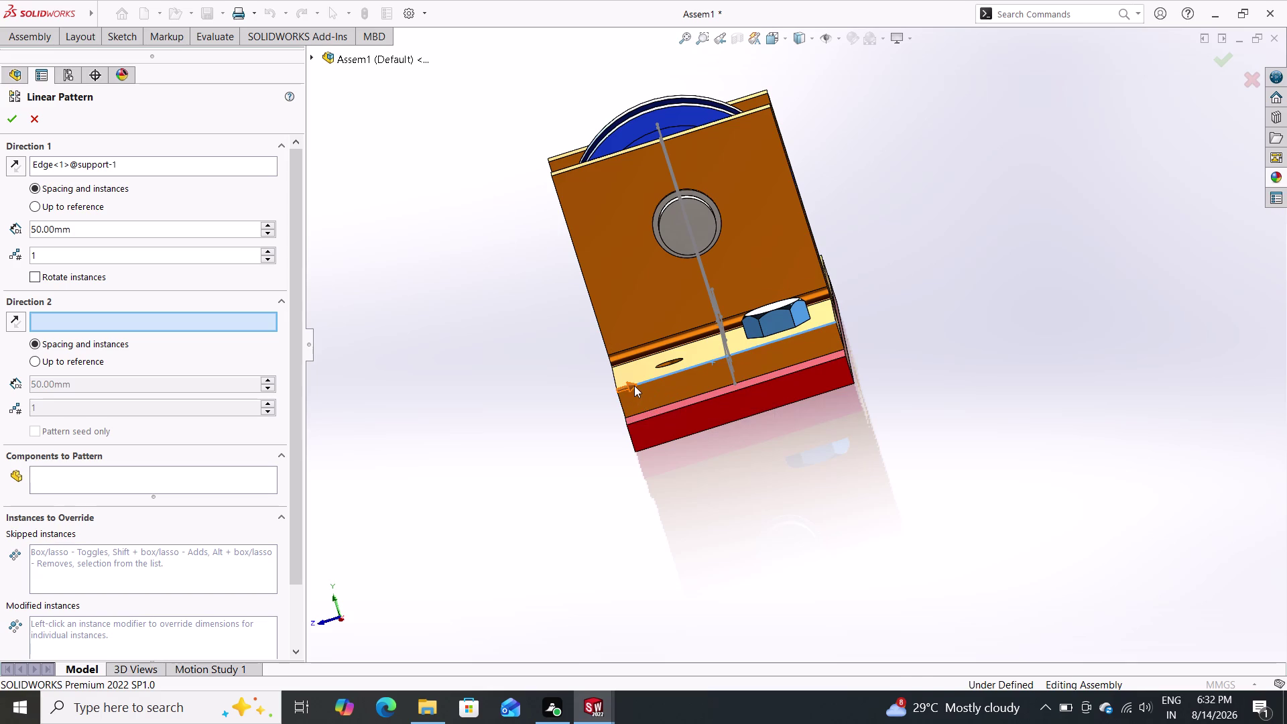
Pick the support edge as pattern direction and enter a 30 mm spacing.
double_click(634, 385)
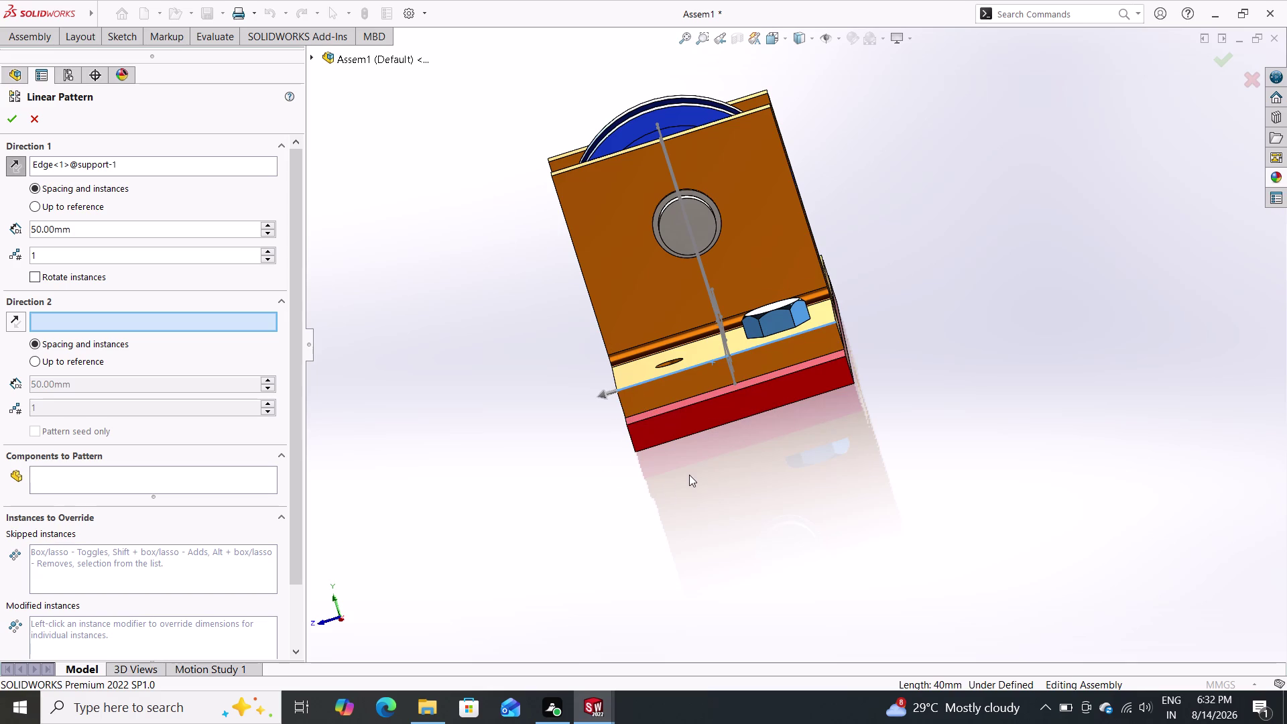
middle_drag(688, 455, 665, 513)
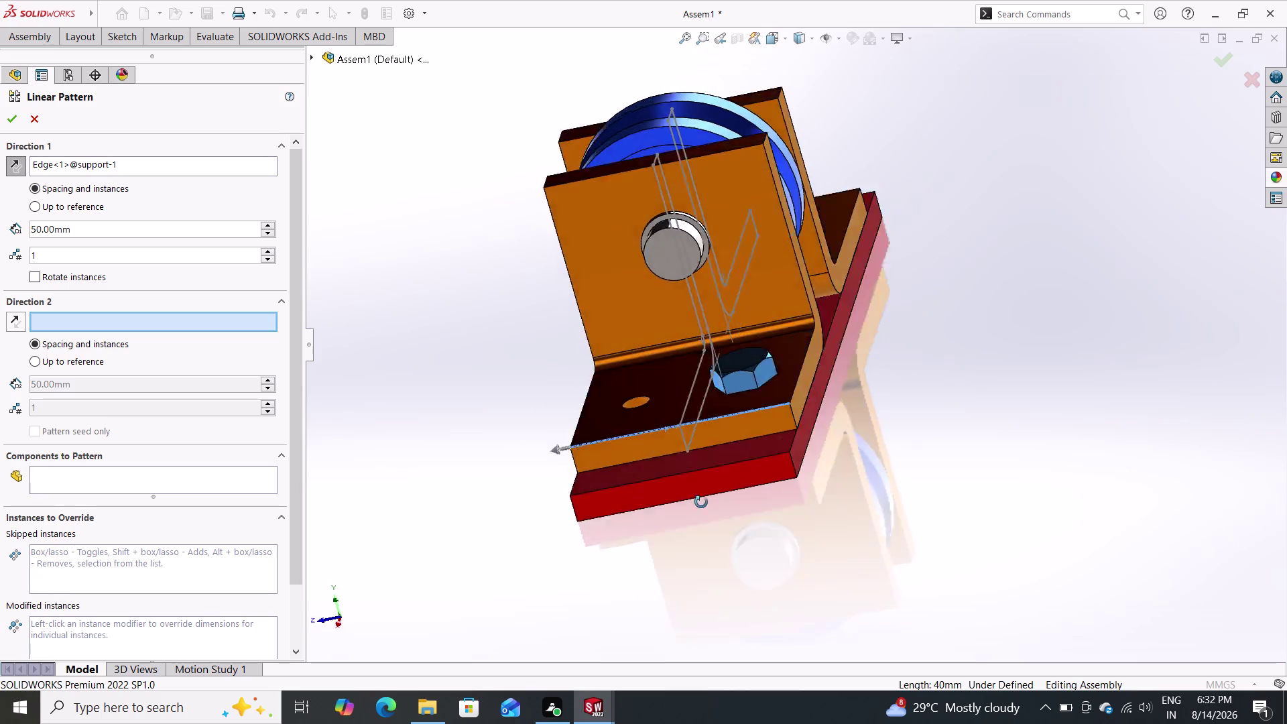
middle_drag(666, 513, 693, 472)
scroll(up, 3)
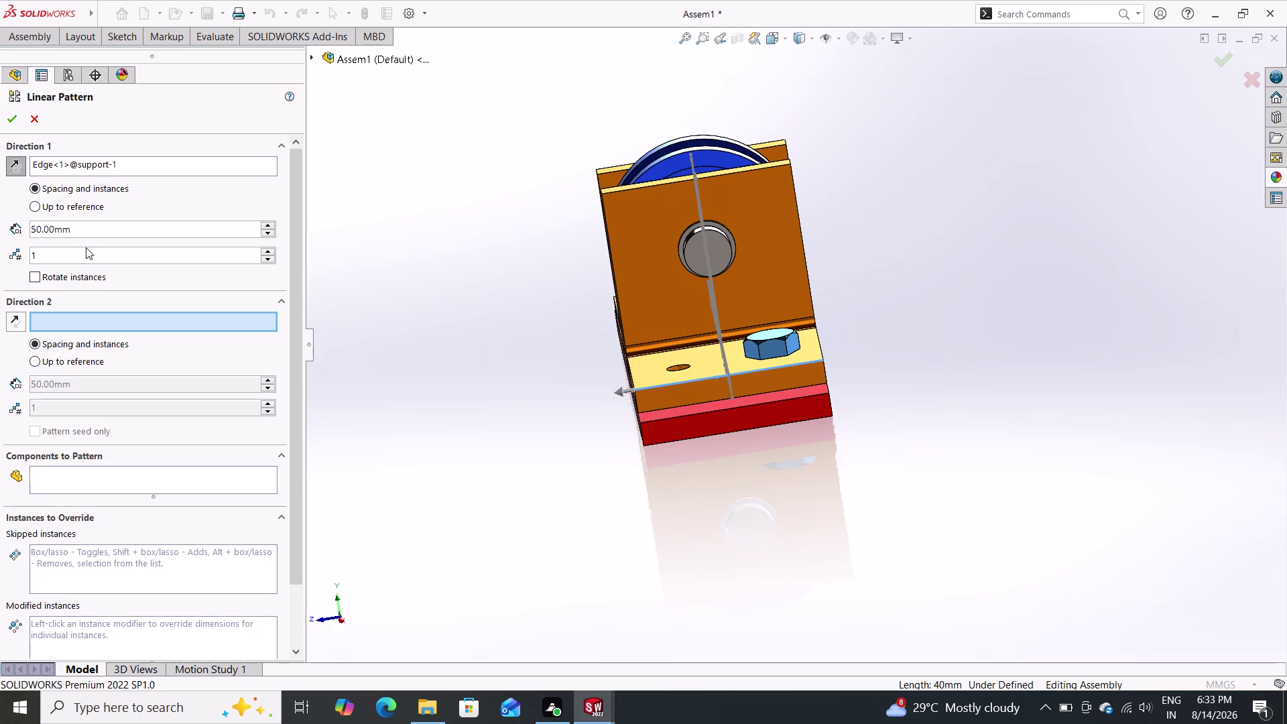
double_click(108, 228)
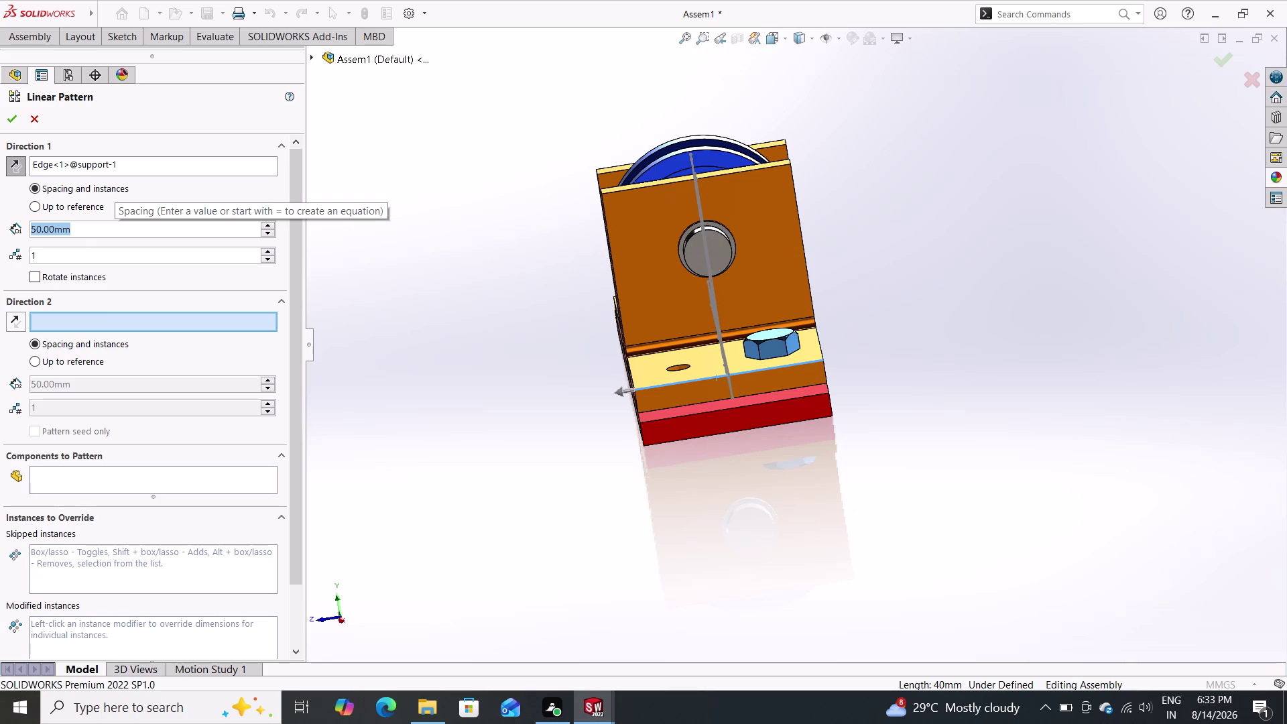
text(3)
text(0)
key(Return)
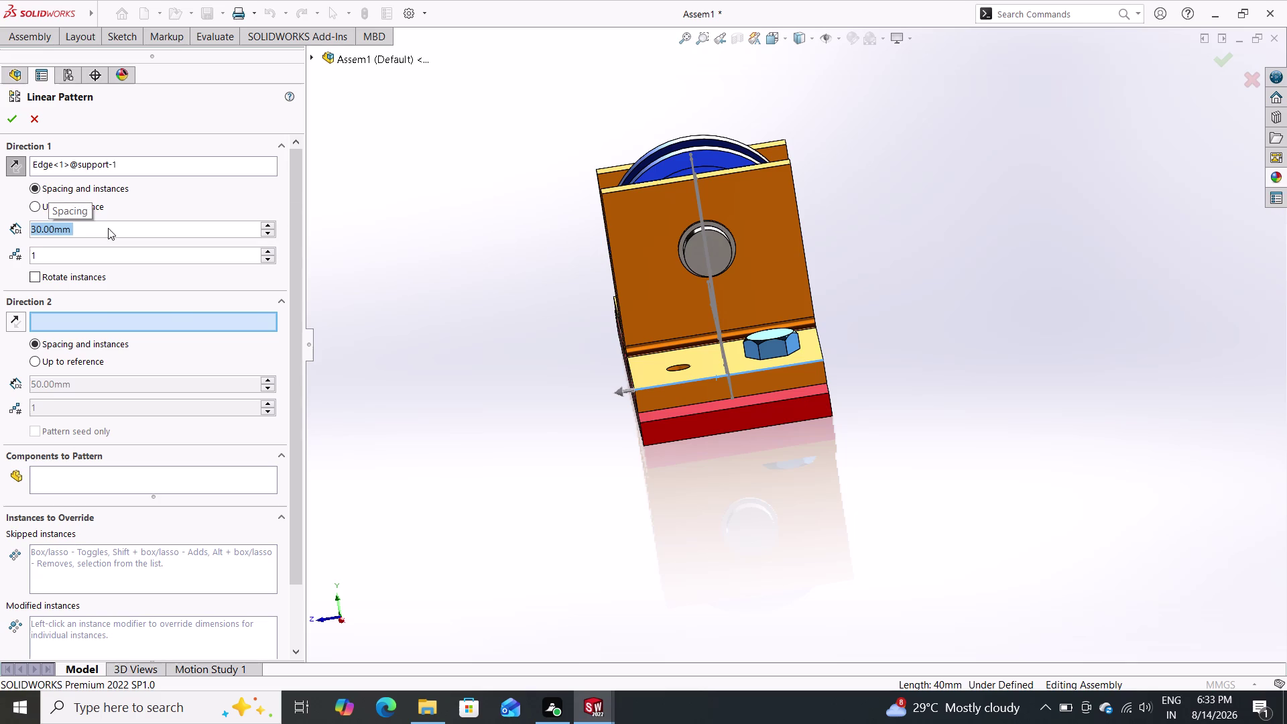
Change the pattern spacing from 30 mm to 25 mm.
scroll(down, 3)
scroll(down, 3)
scroll(up, 3)
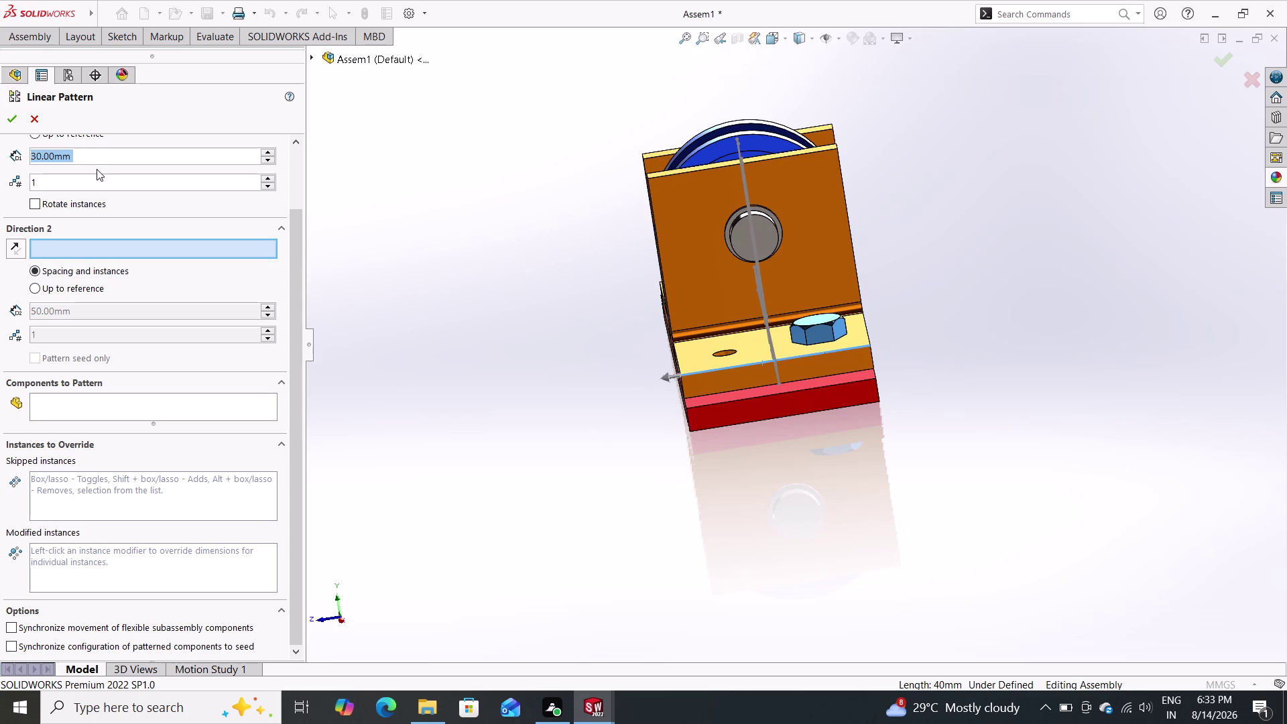
key(BackSpace)
text(25)
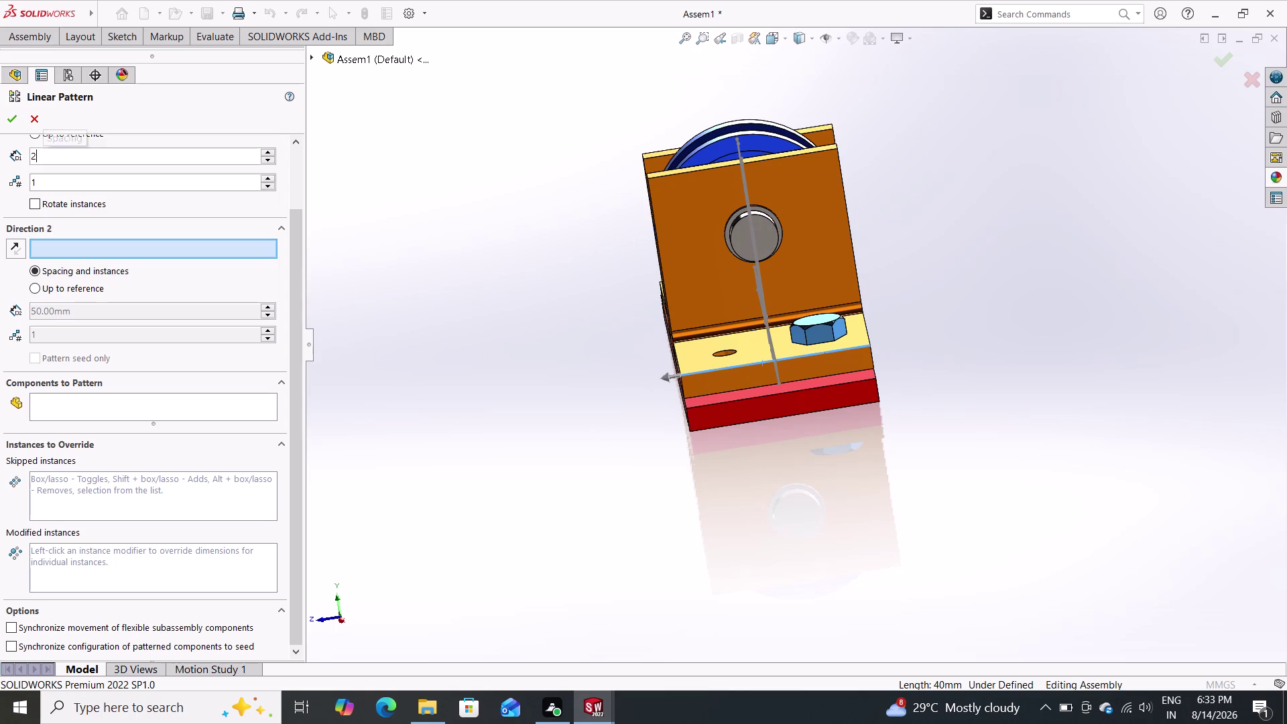
key(Return)
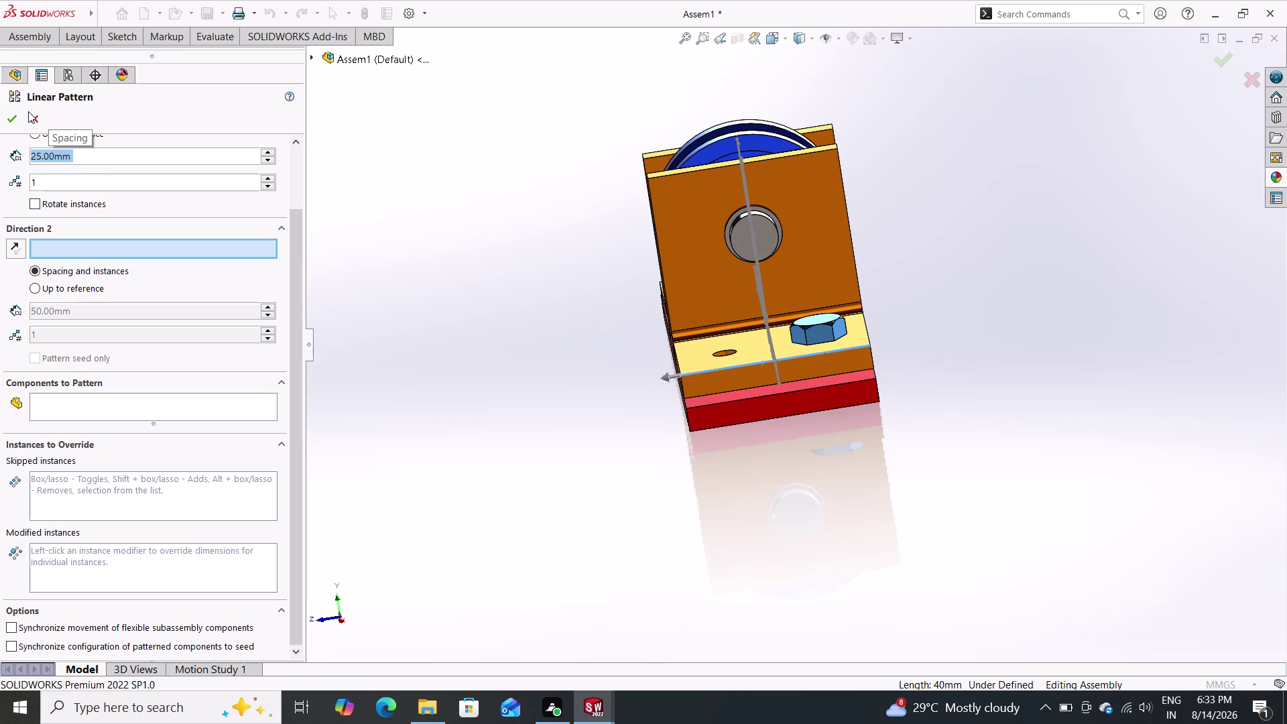
Try to accept the empty pattern, then cancel it with Esc after the error.
scroll(down, 3)
scroll(up, 3)
click(15, 115)
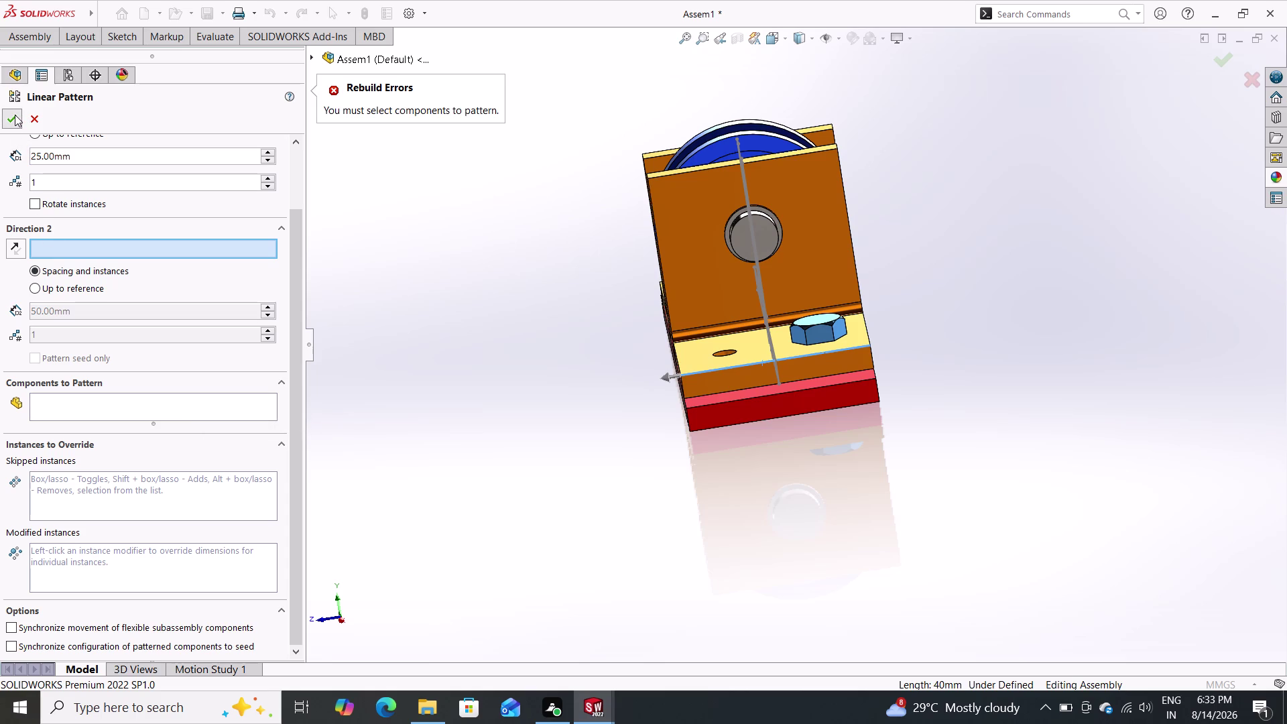
double_click(9, 120)
scroll(down, 3)
scroll(up, 3)
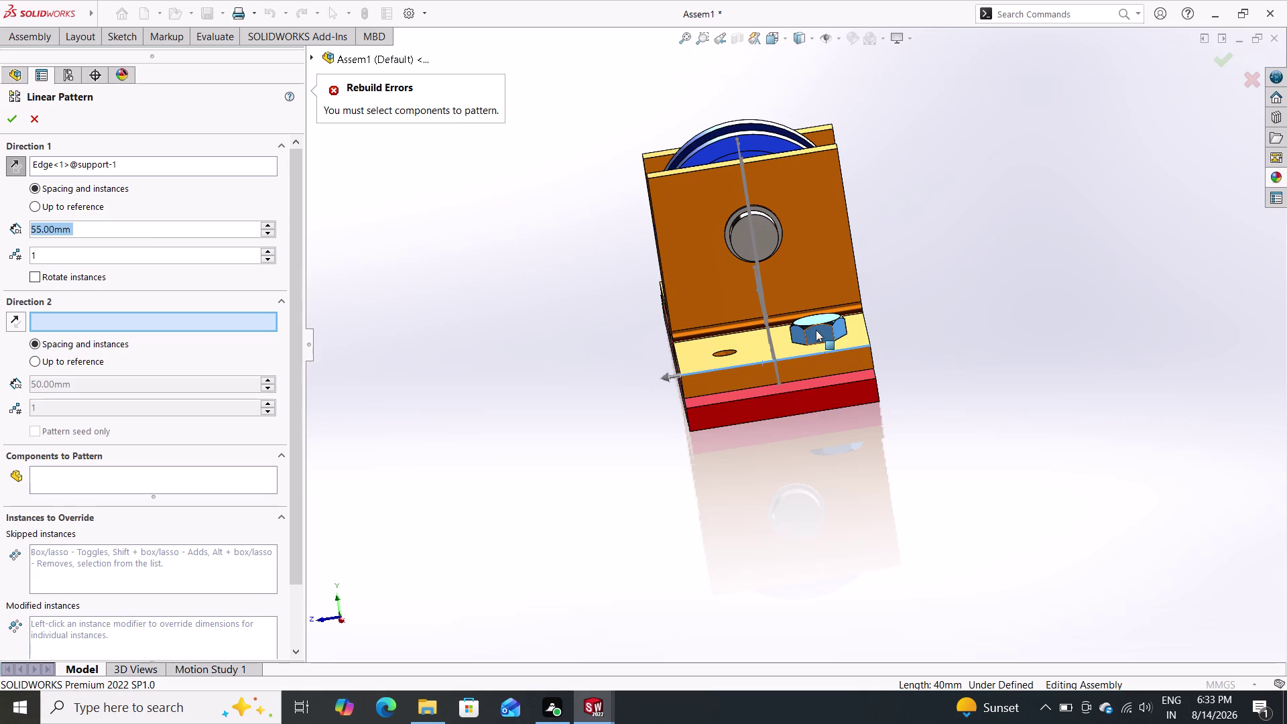
key(Escape)
key(Escape)
Cancel the leftover pattern, select bolt<1> in the tree and show the Assembly commands.
key(Escape)
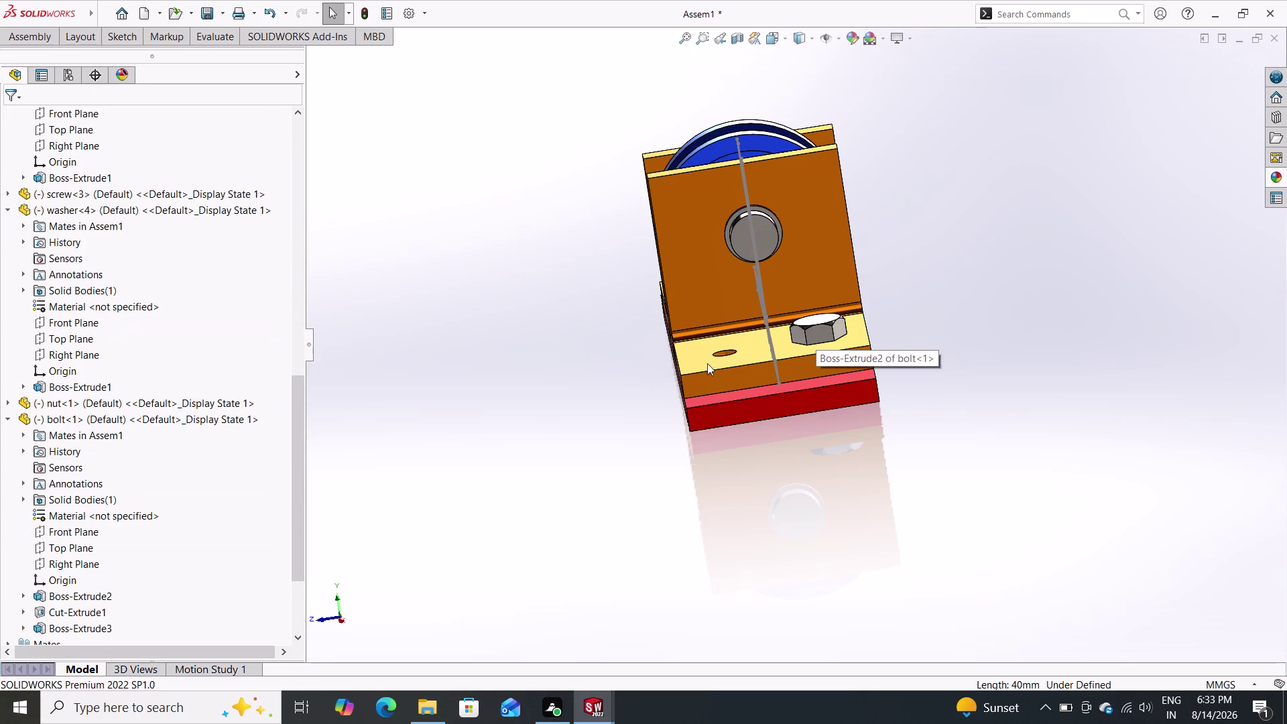
scroll(down, 3)
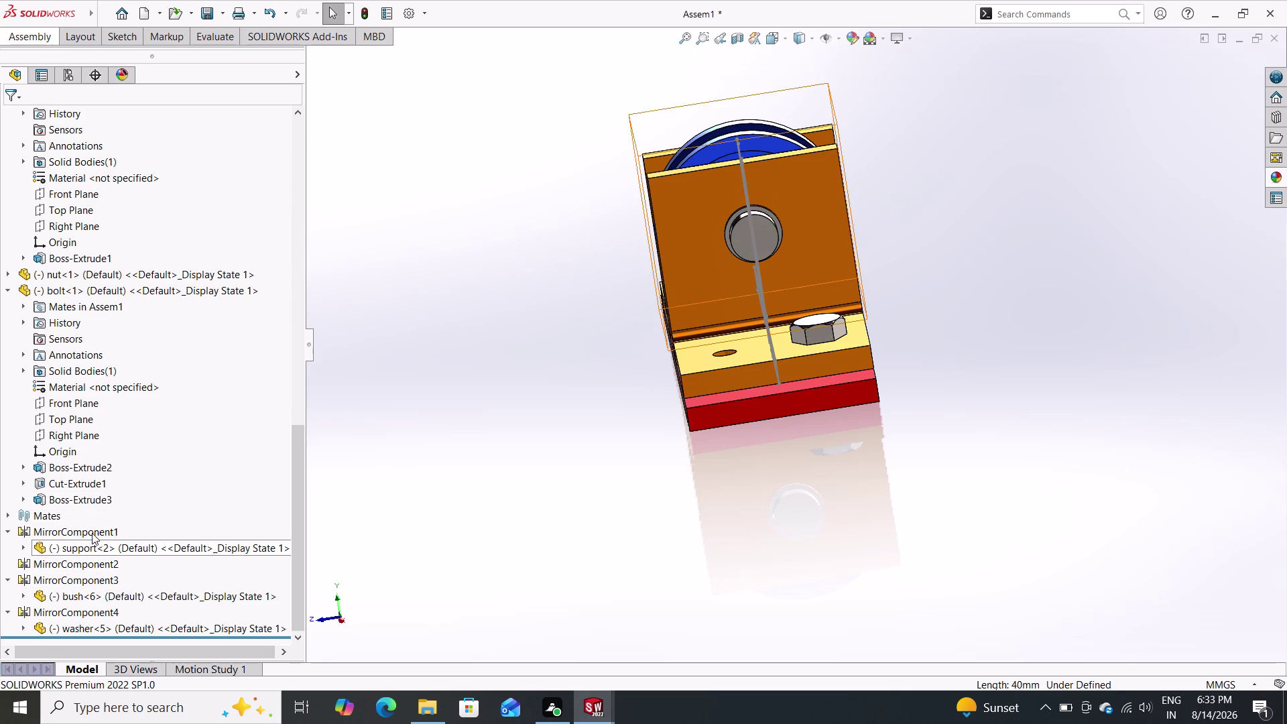
scroll(down, 3)
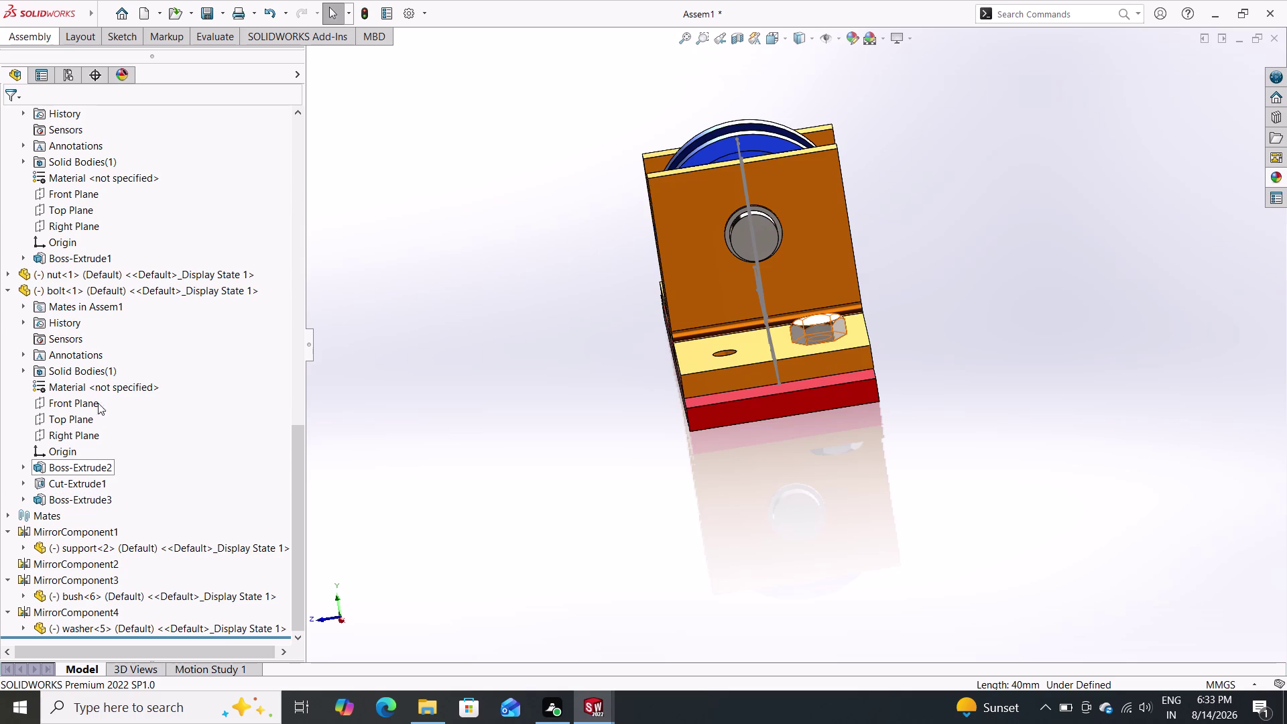
click(39, 291)
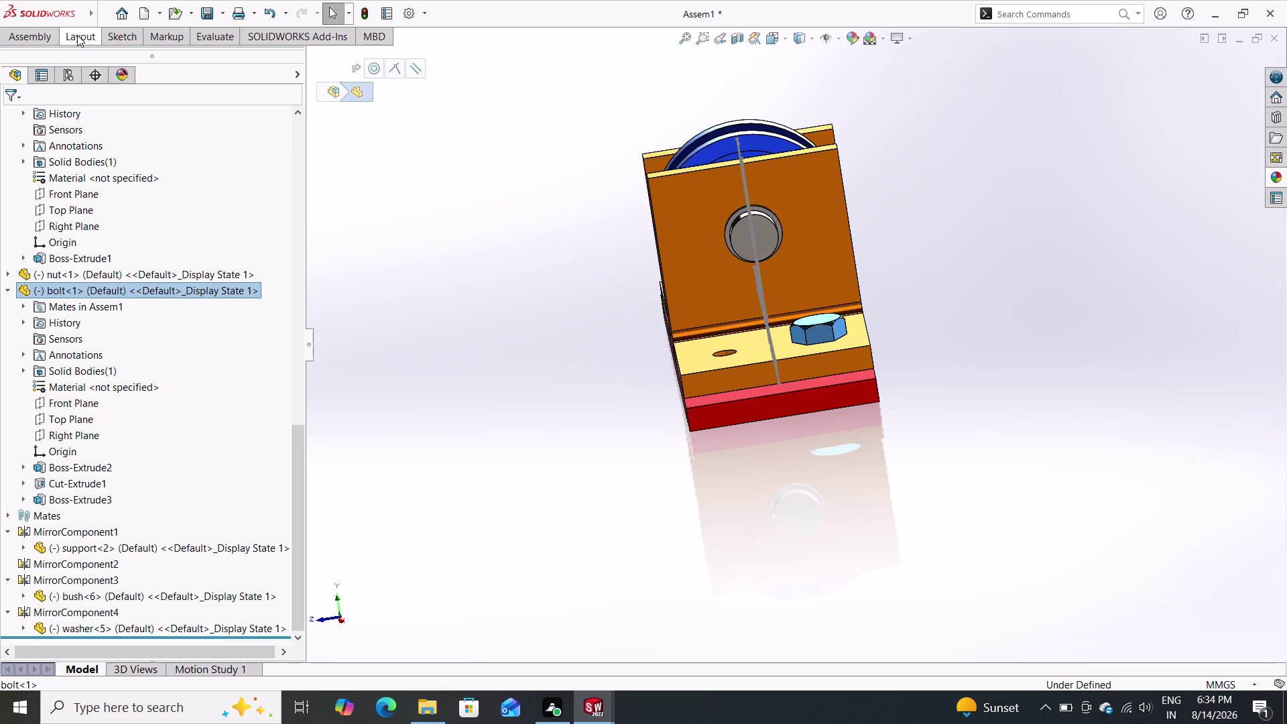
double_click(48, 38)
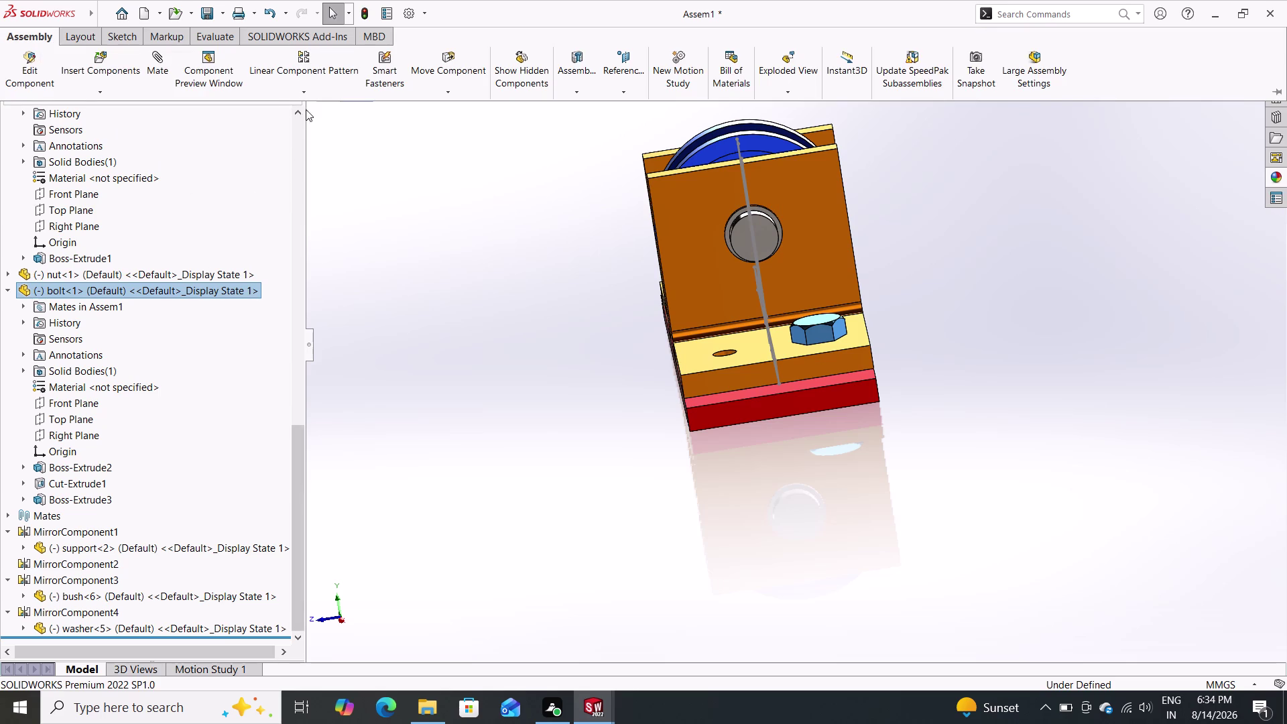
Start a Linear Component Pattern with a 25 mm first-direction spacing.
double_click(302, 97)
click(307, 93)
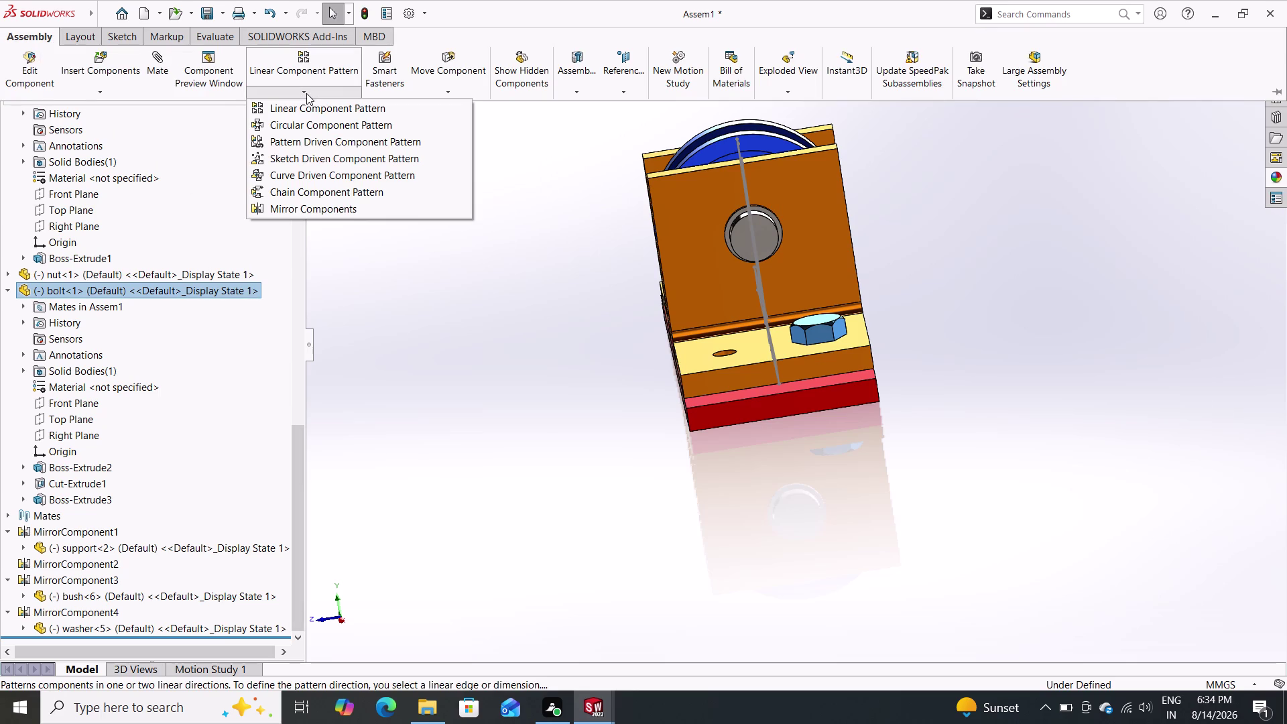
double_click(315, 70)
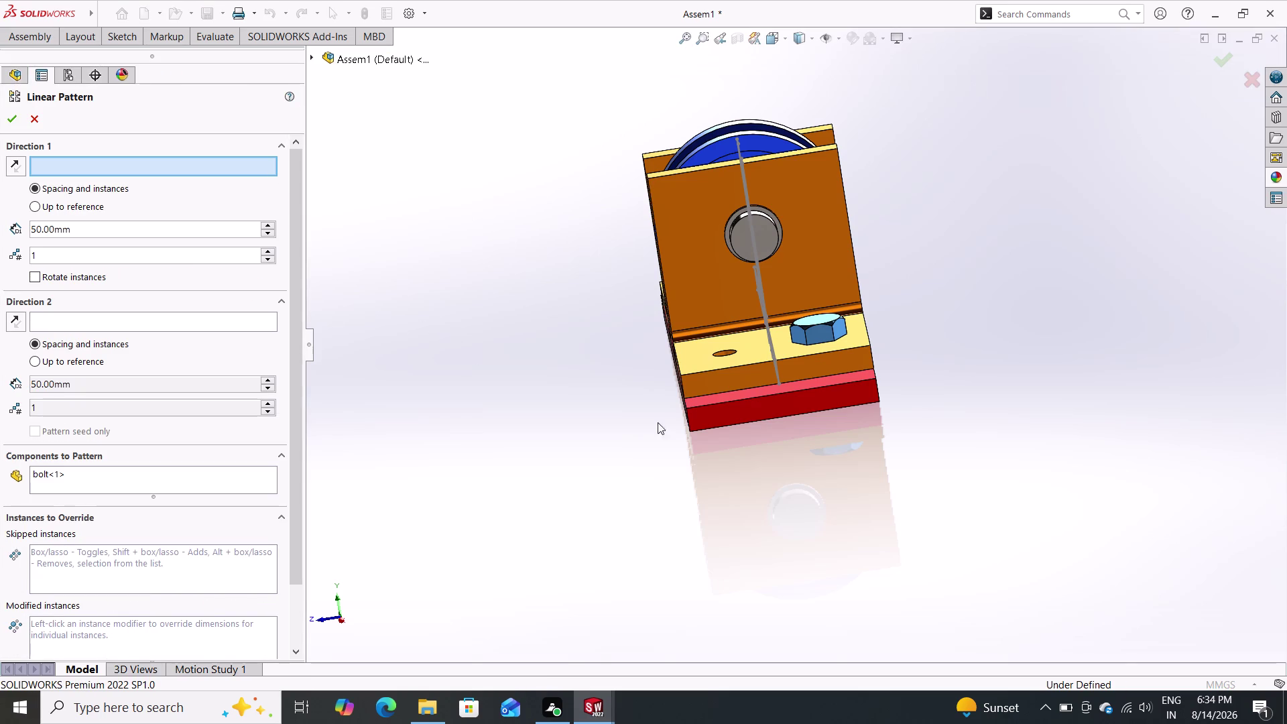
click(768, 359)
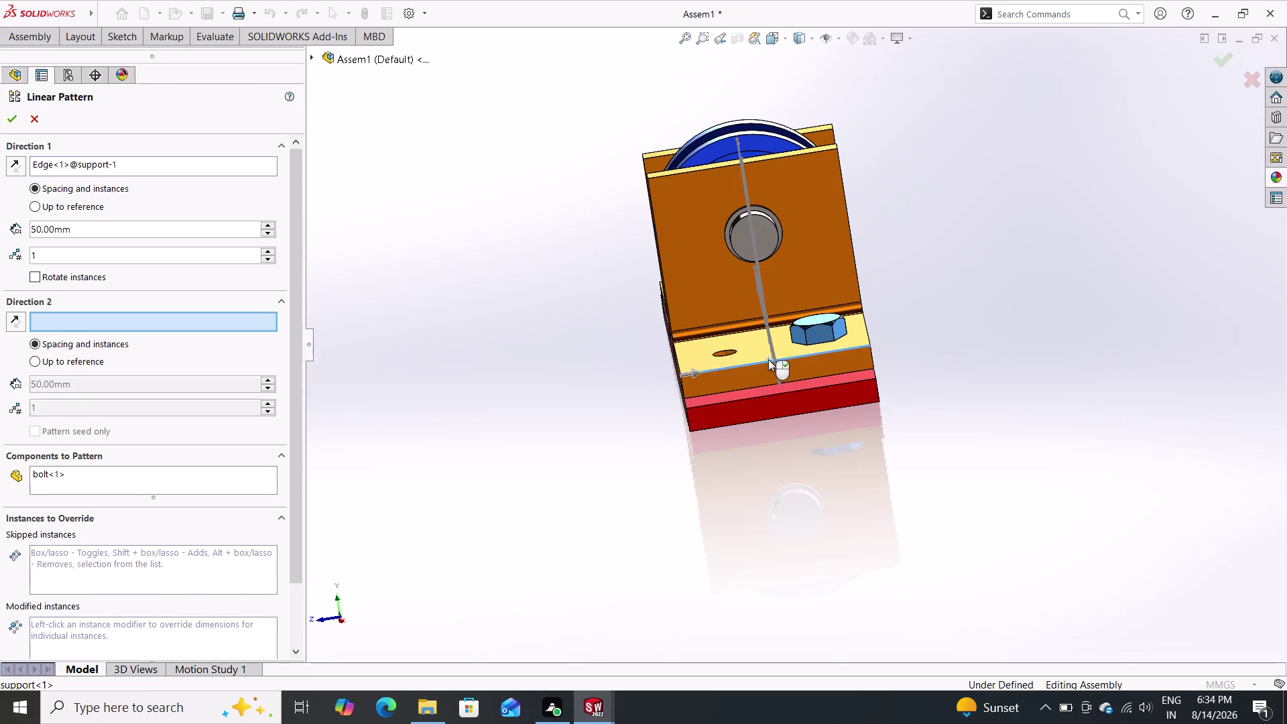
click(691, 374)
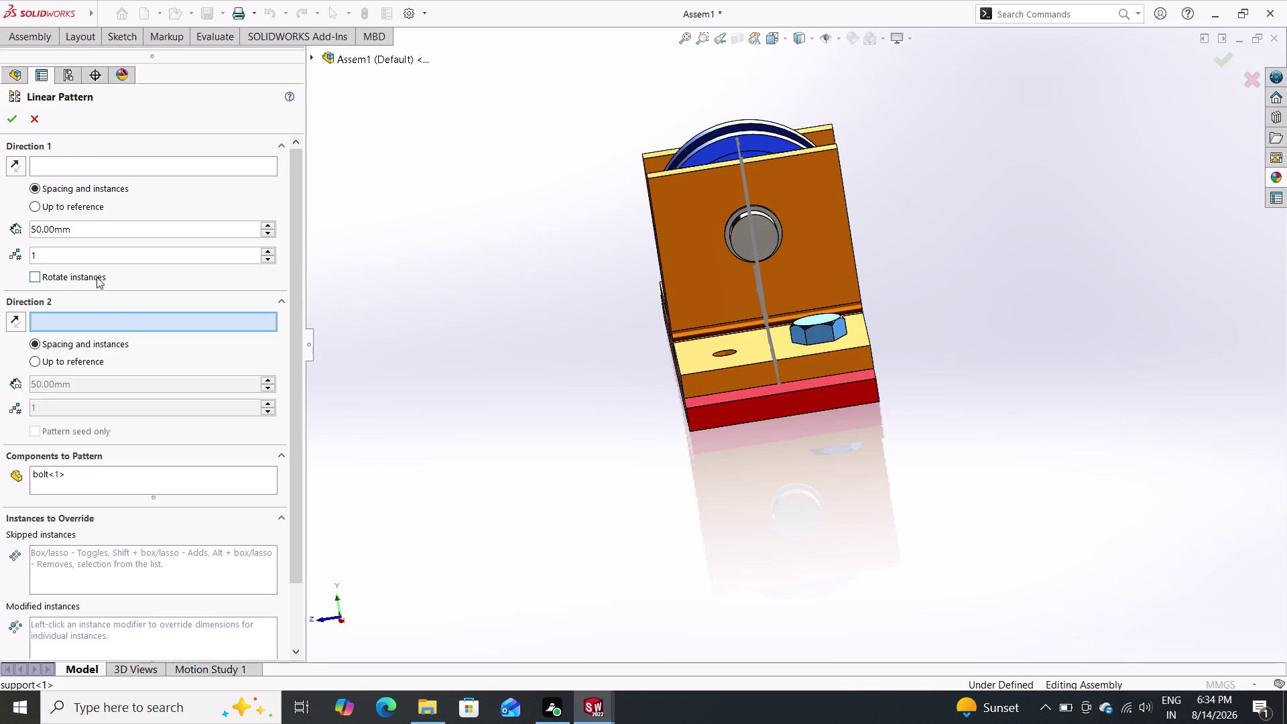
triple_click(106, 229)
drag(106, 229, 25, 226)
drag(25, 226, 9, 230)
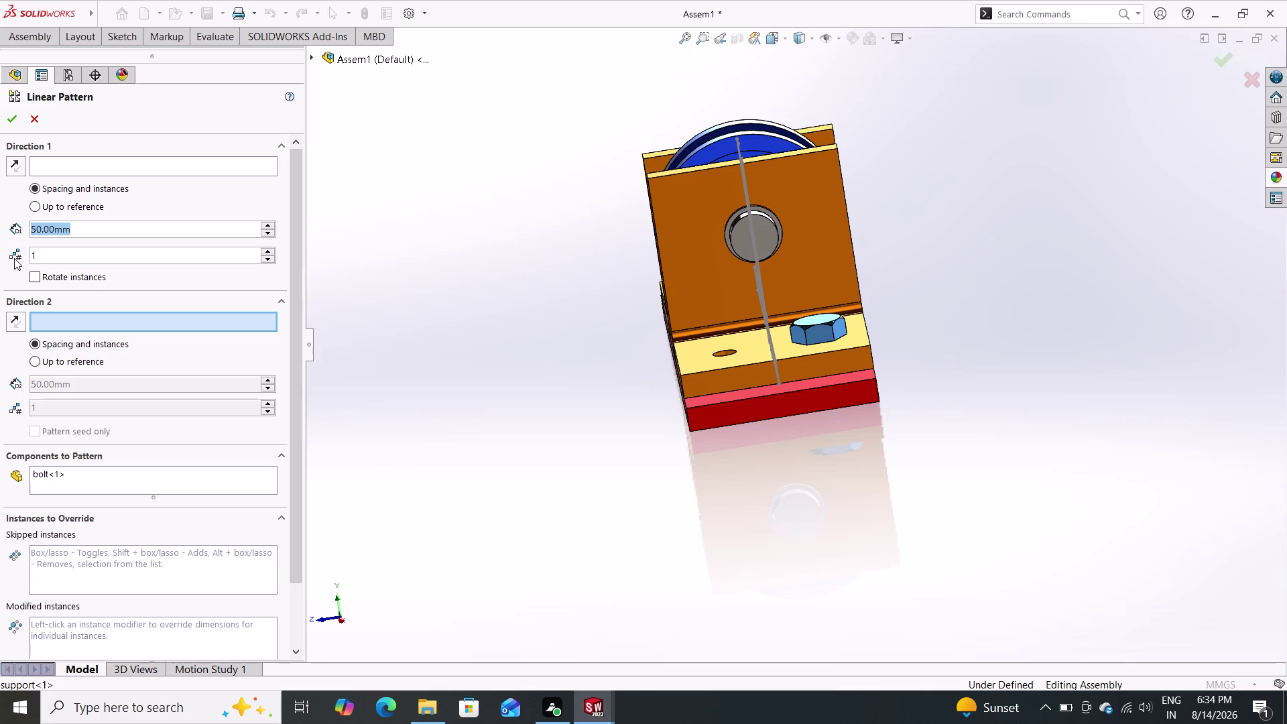
text(25)
key(Return)
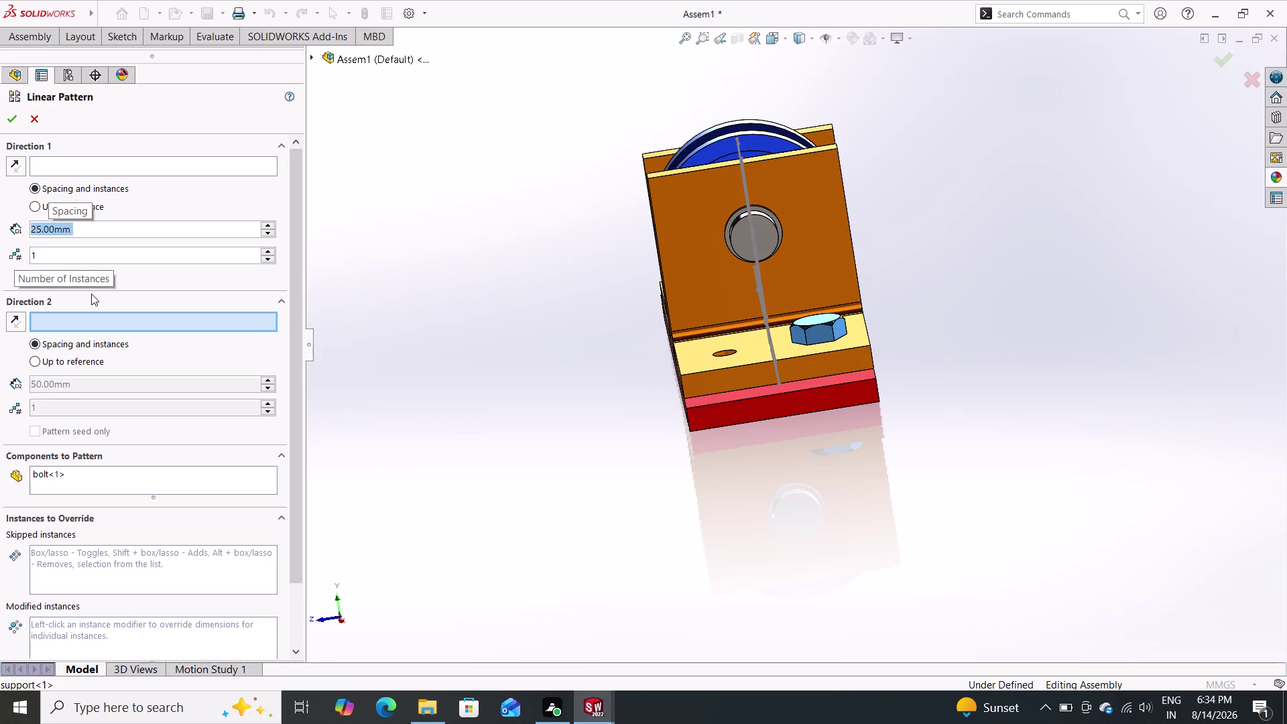
Use the support edge as second direction with 25 mm spacing, and accept the bolt pattern.
click(757, 362)
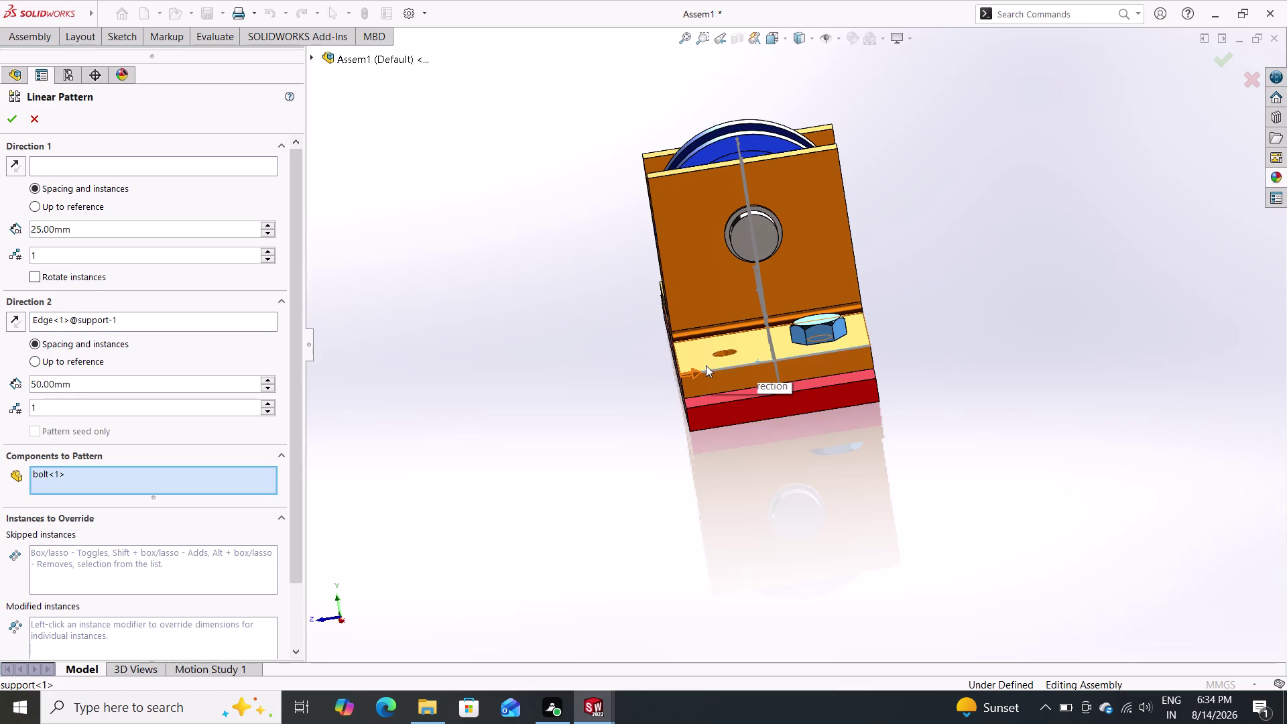
click(693, 373)
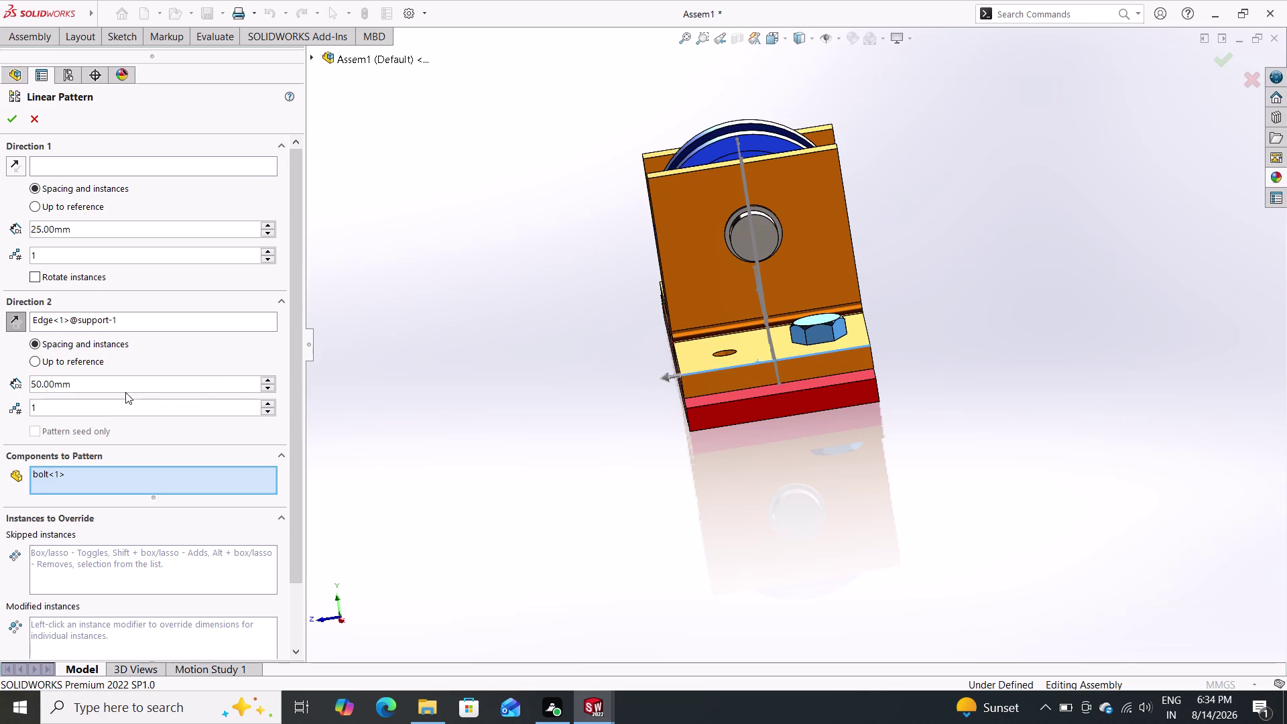
click(105, 390)
drag(106, 390, 18, 394)
triple_click(18, 395)
click(79, 389)
drag(78, 389, 0, 393)
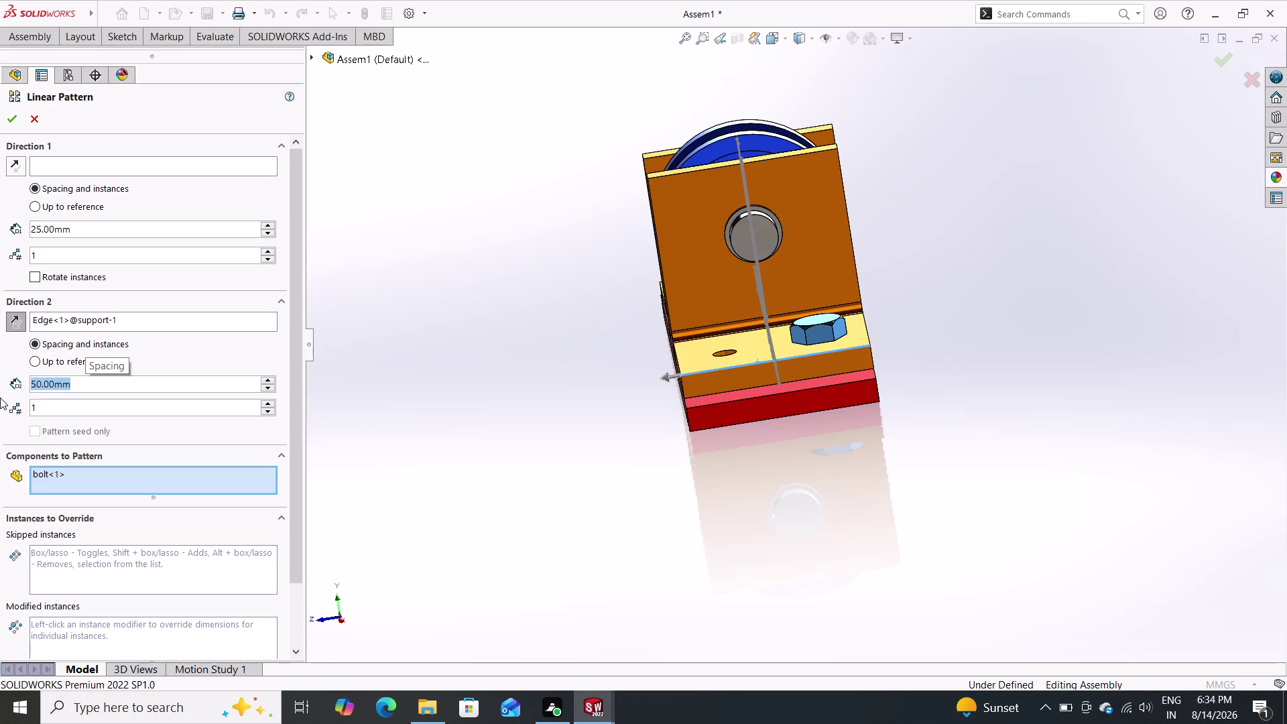
text(25)
key(Return)
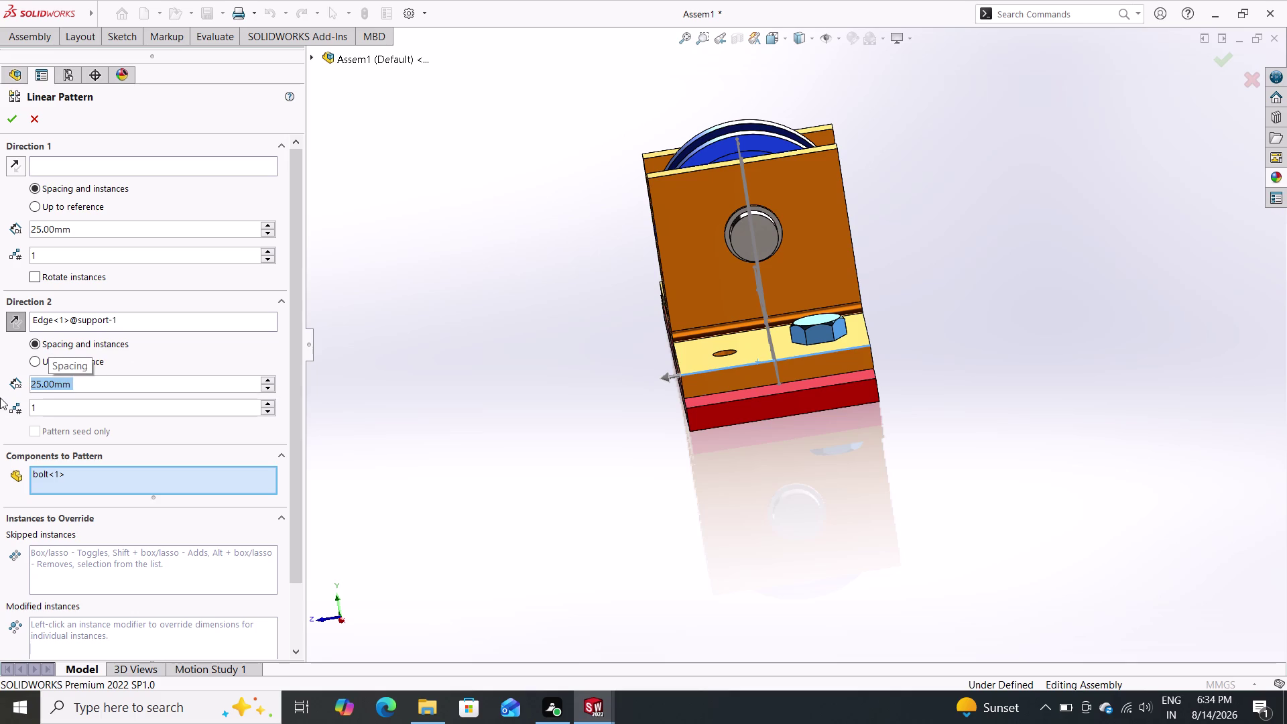
scroll(down, 3)
scroll(up, 3)
scroll(down, 3)
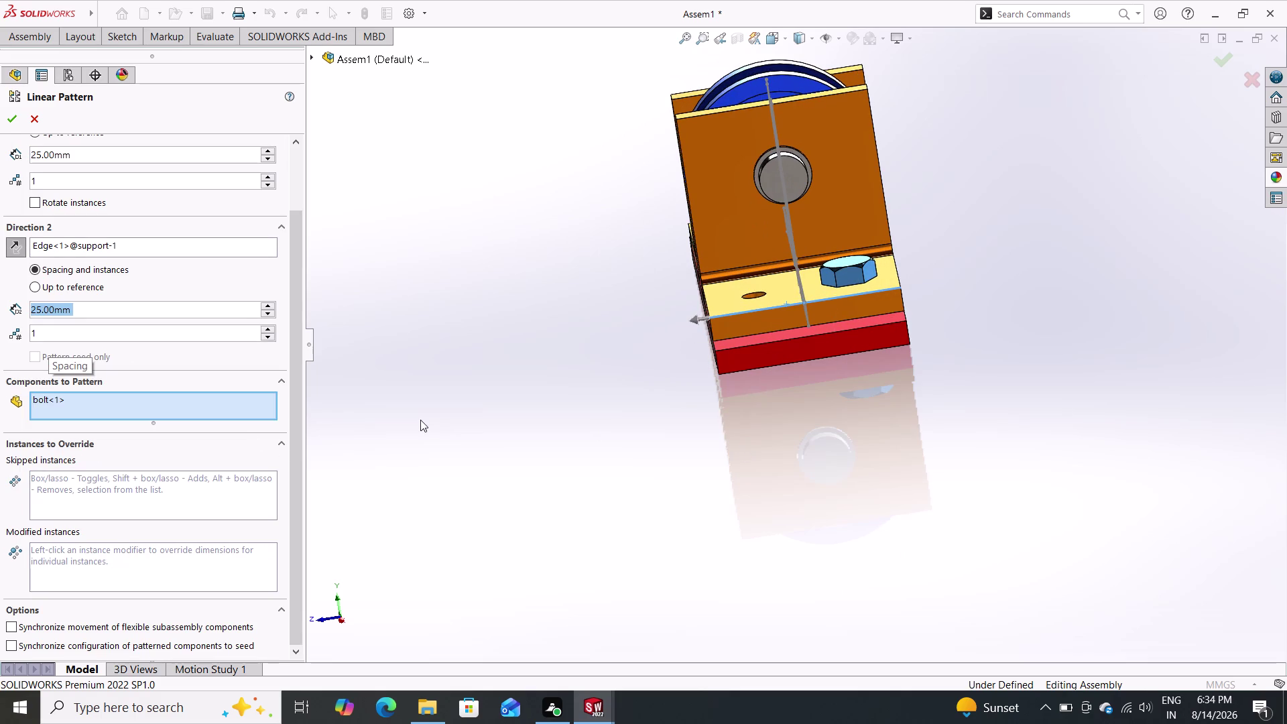
click(4, 117)
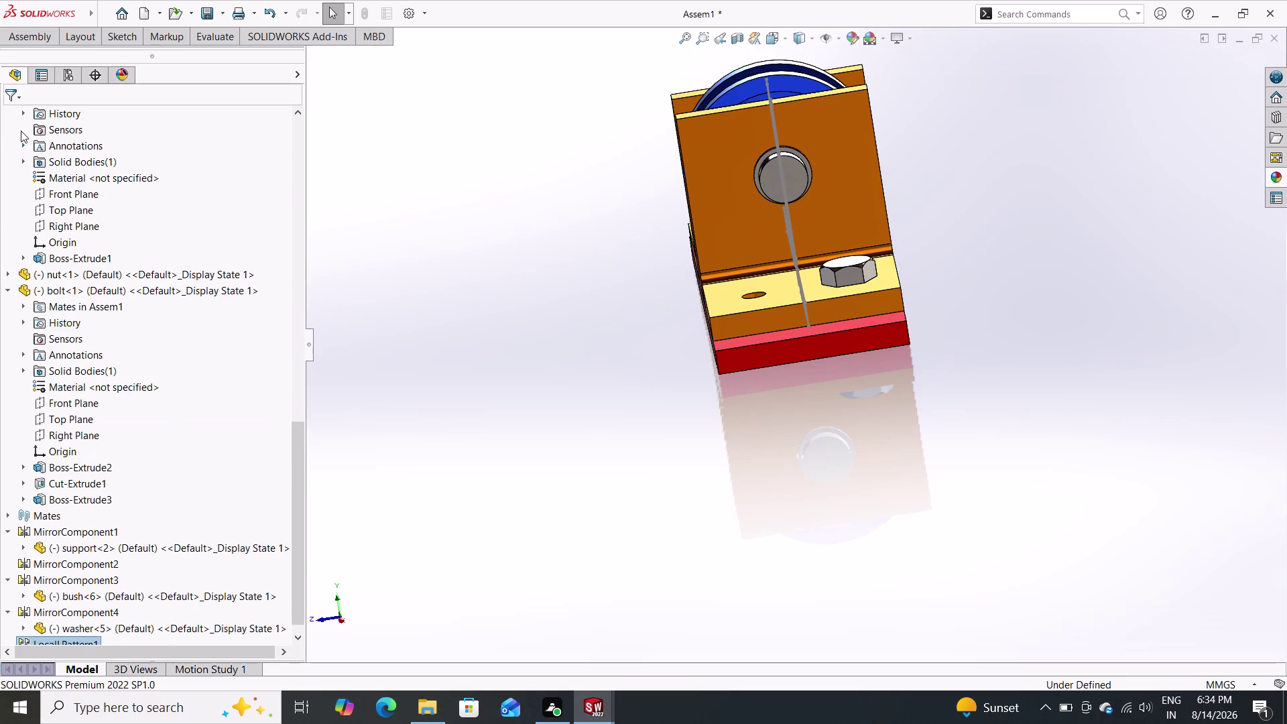
Undo the last change, then start Insert Components from the Assembly commands.
scroll(down, 3)
scroll(up, 3)
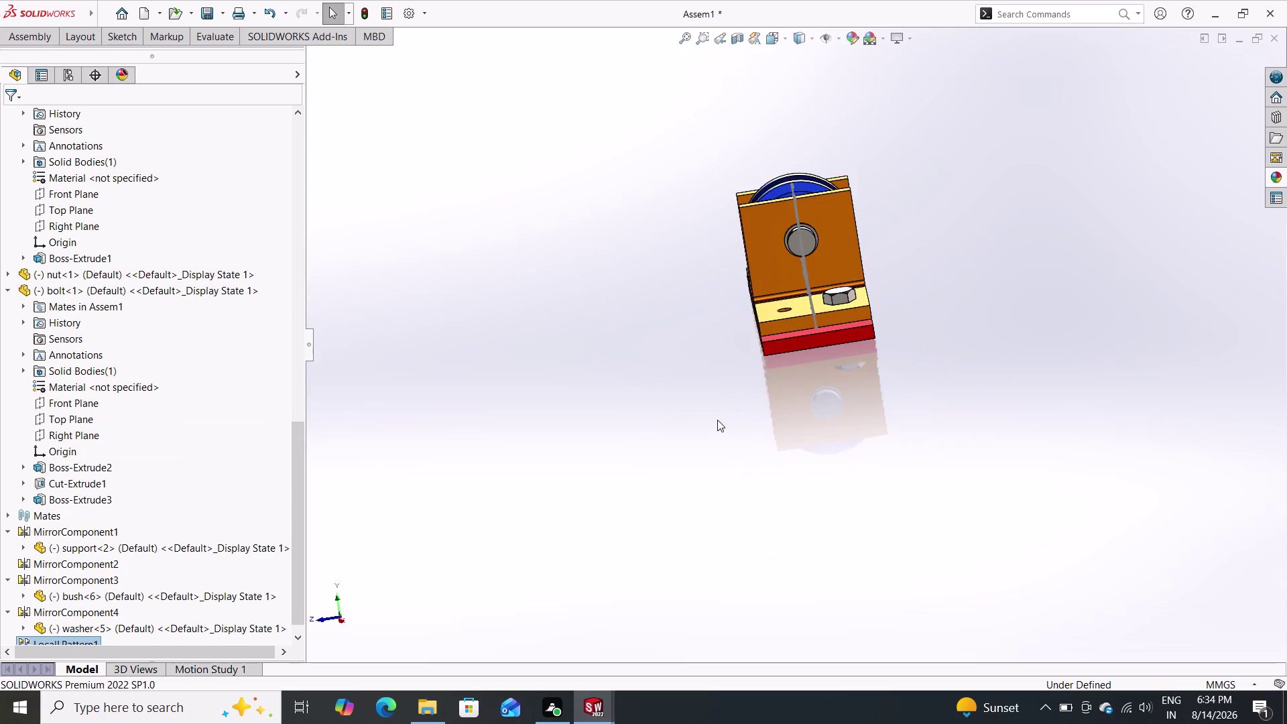
scroll(up, 3)
scroll(down, 3)
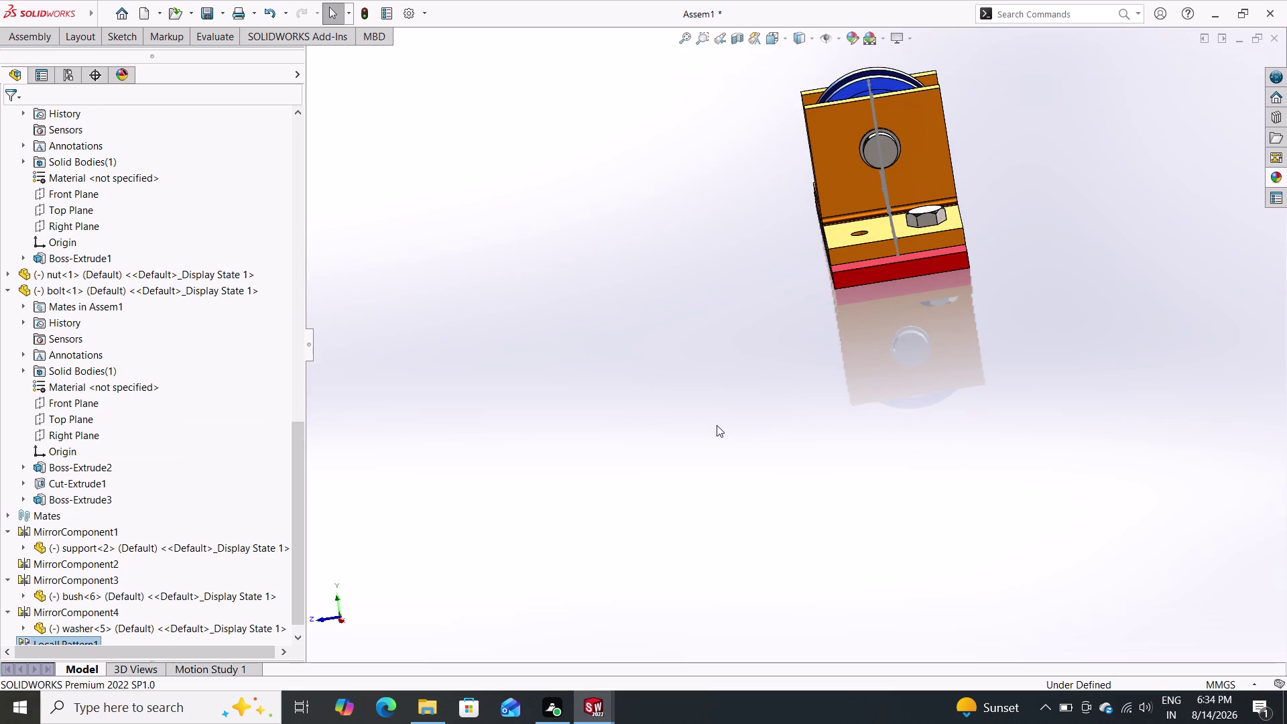
key(ctrl+z)
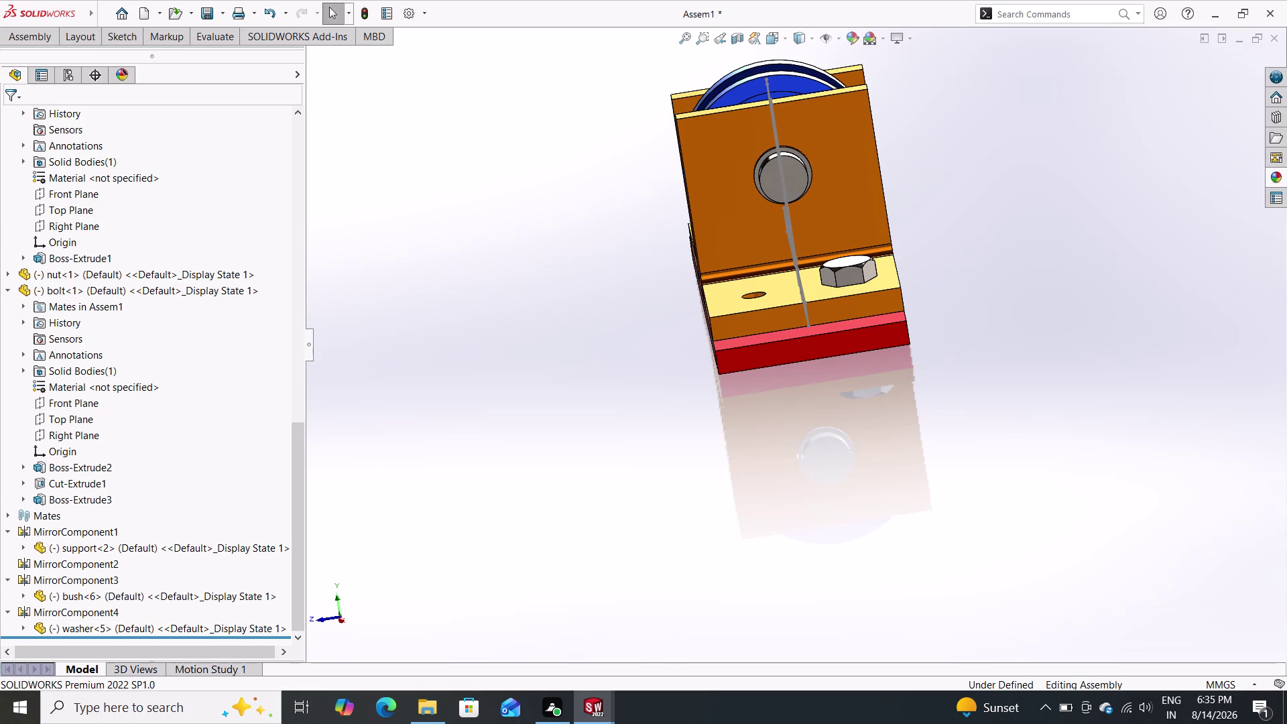
click(21, 32)
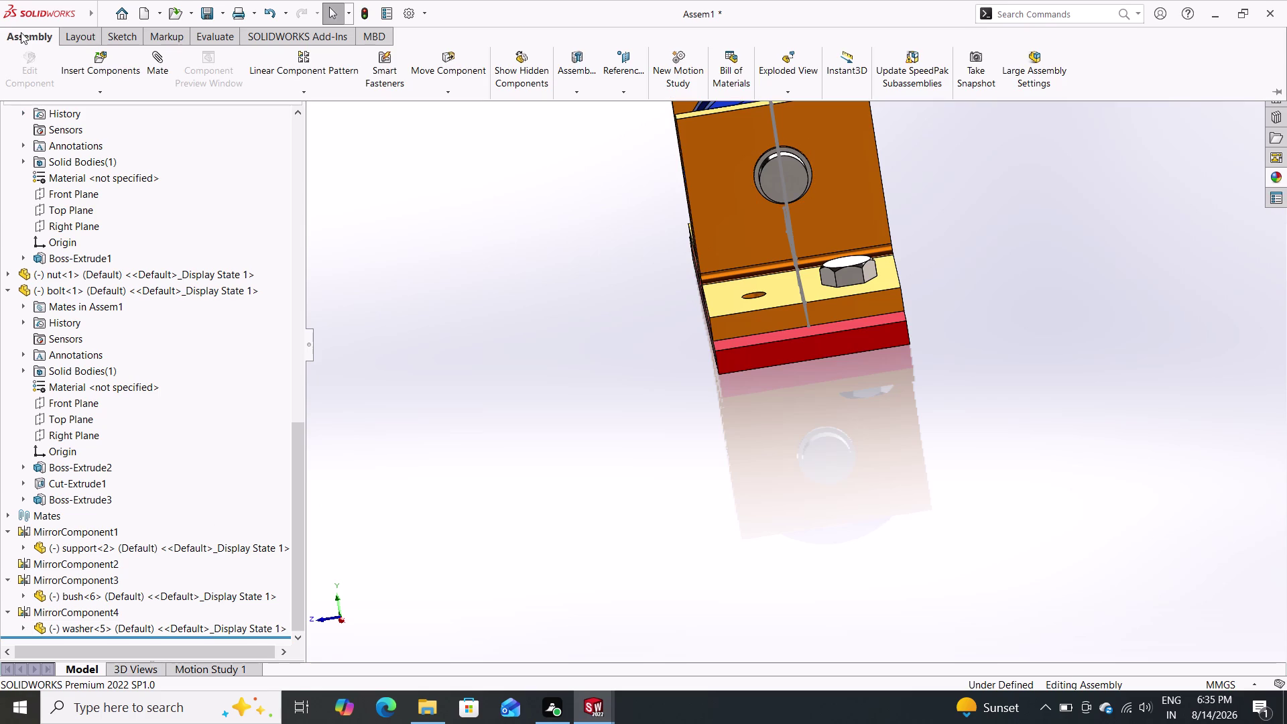
click(93, 65)
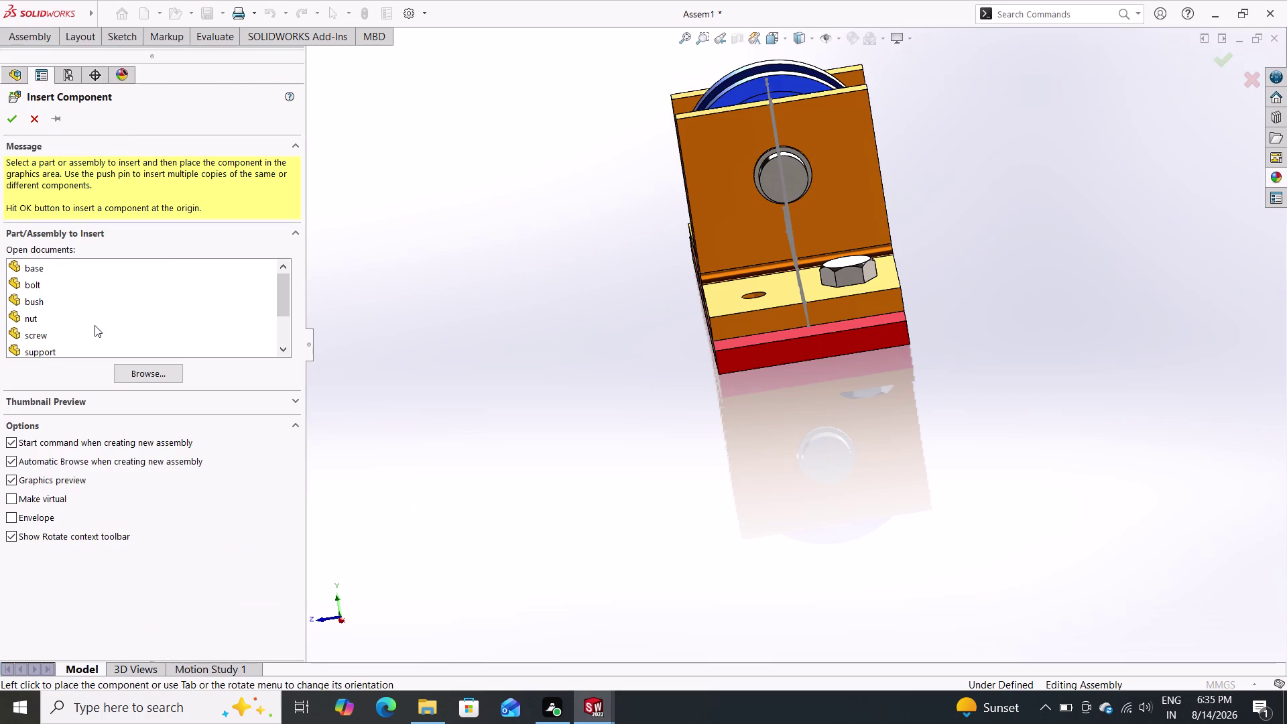
Insert the bush and place it left of the support.
scroll(down, 3)
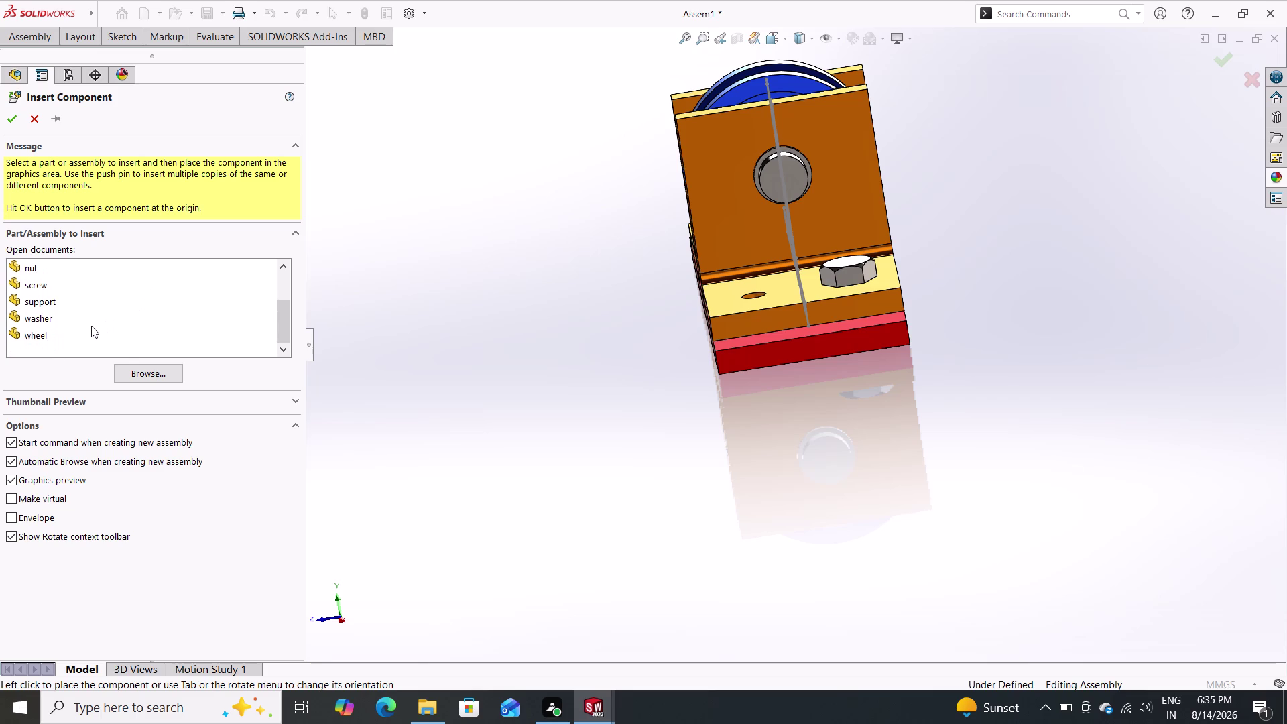
scroll(down, 3)
scroll(up, 3)
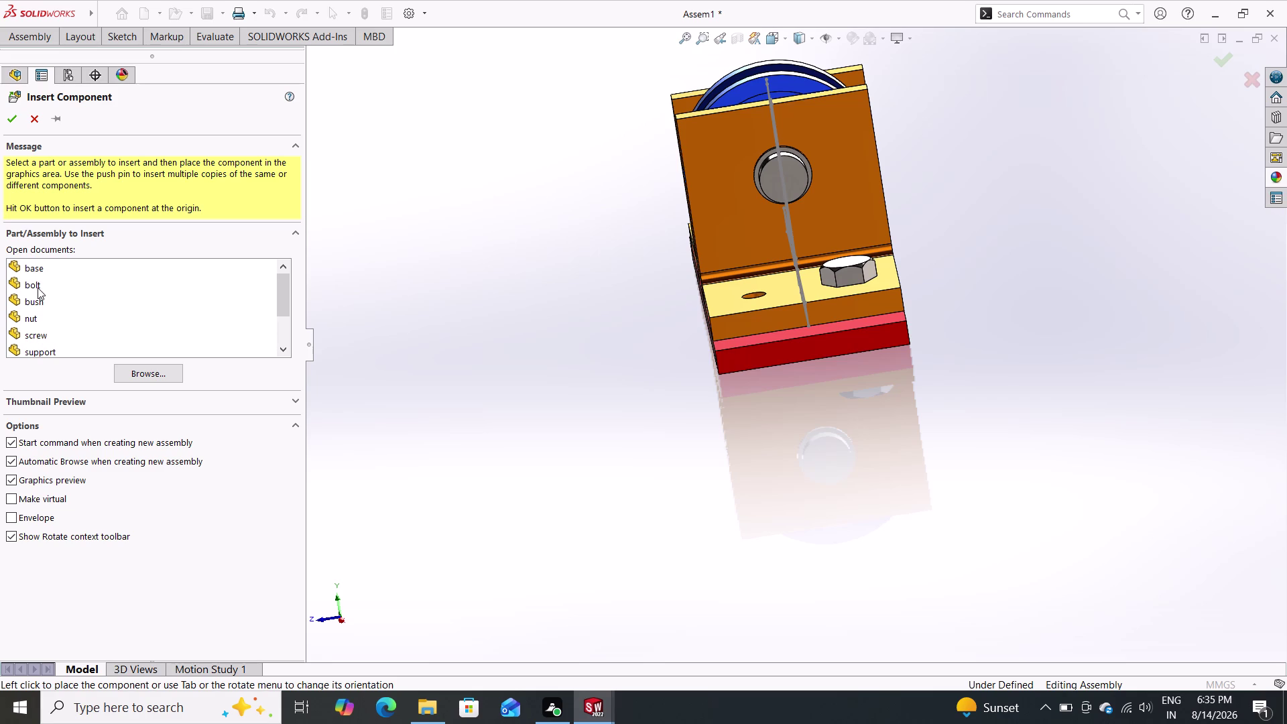
drag(37, 288, 239, 318)
drag(248, 318, 418, 323)
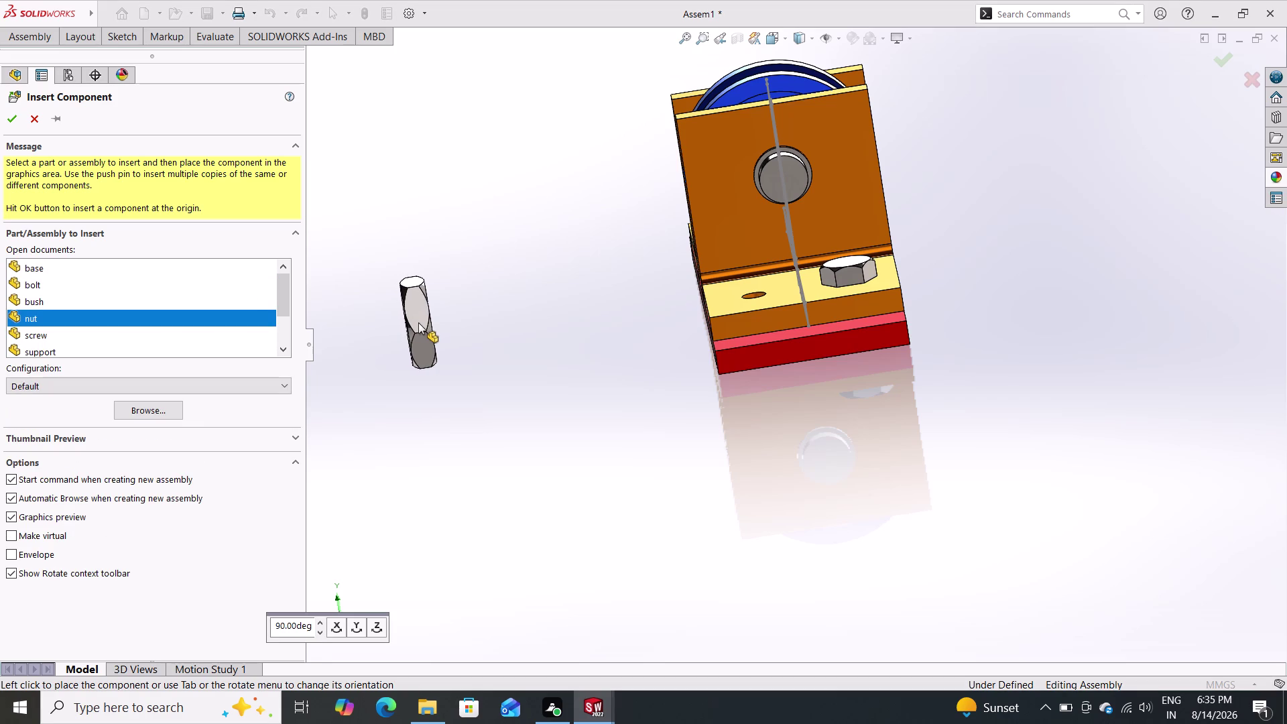
drag(418, 322, 406, 337)
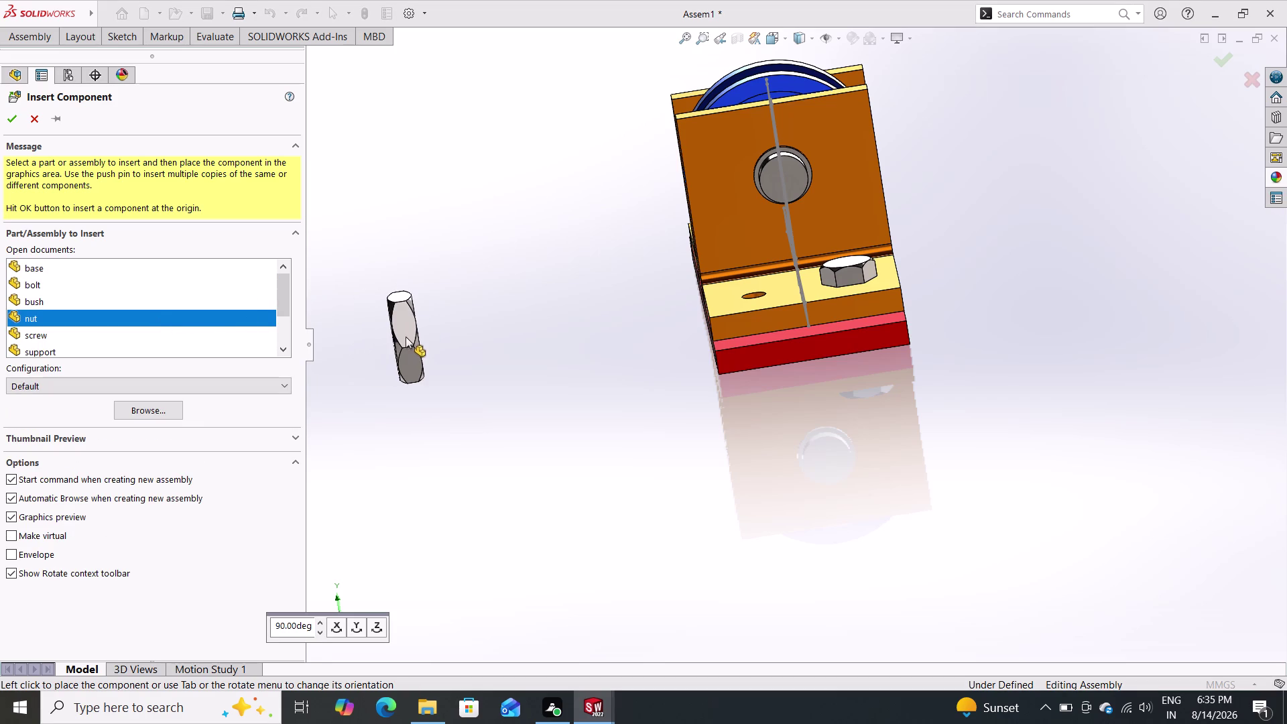
drag(405, 336, 405, 336)
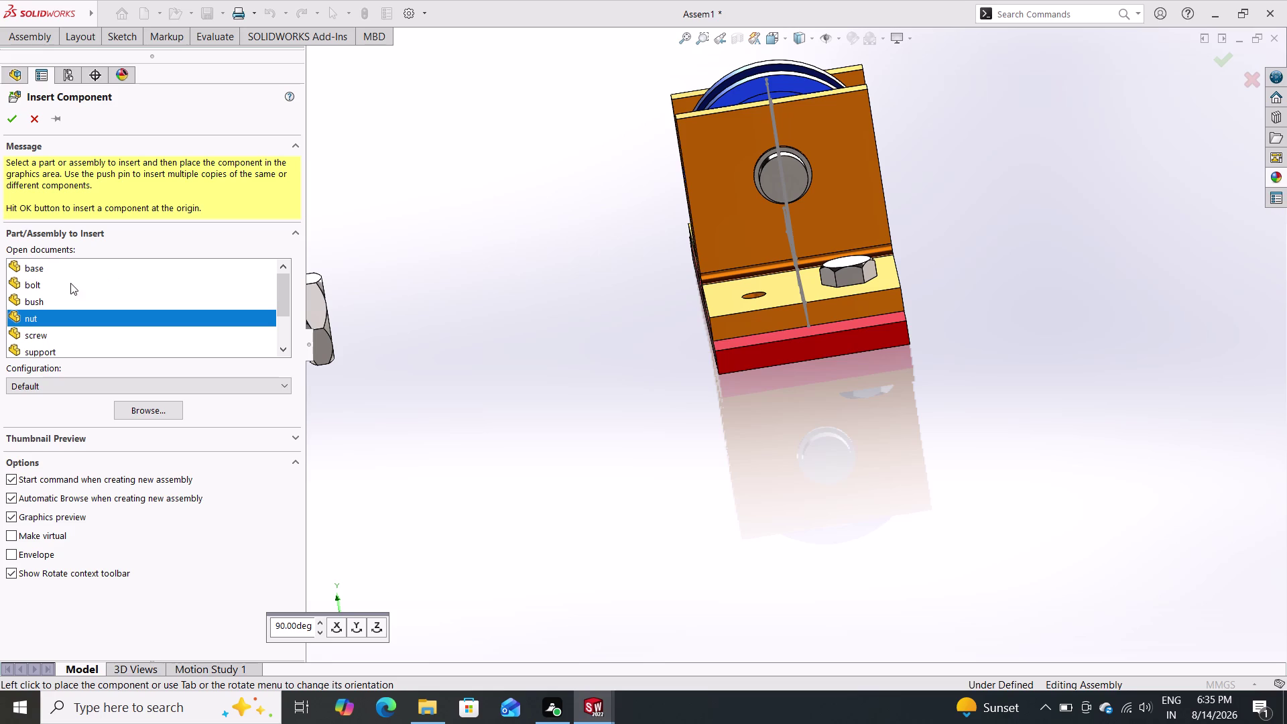
double_click(53, 289)
drag(78, 294, 252, 349)
drag(434, 398, 514, 407)
drag(562, 404, 559, 367)
click(565, 359)
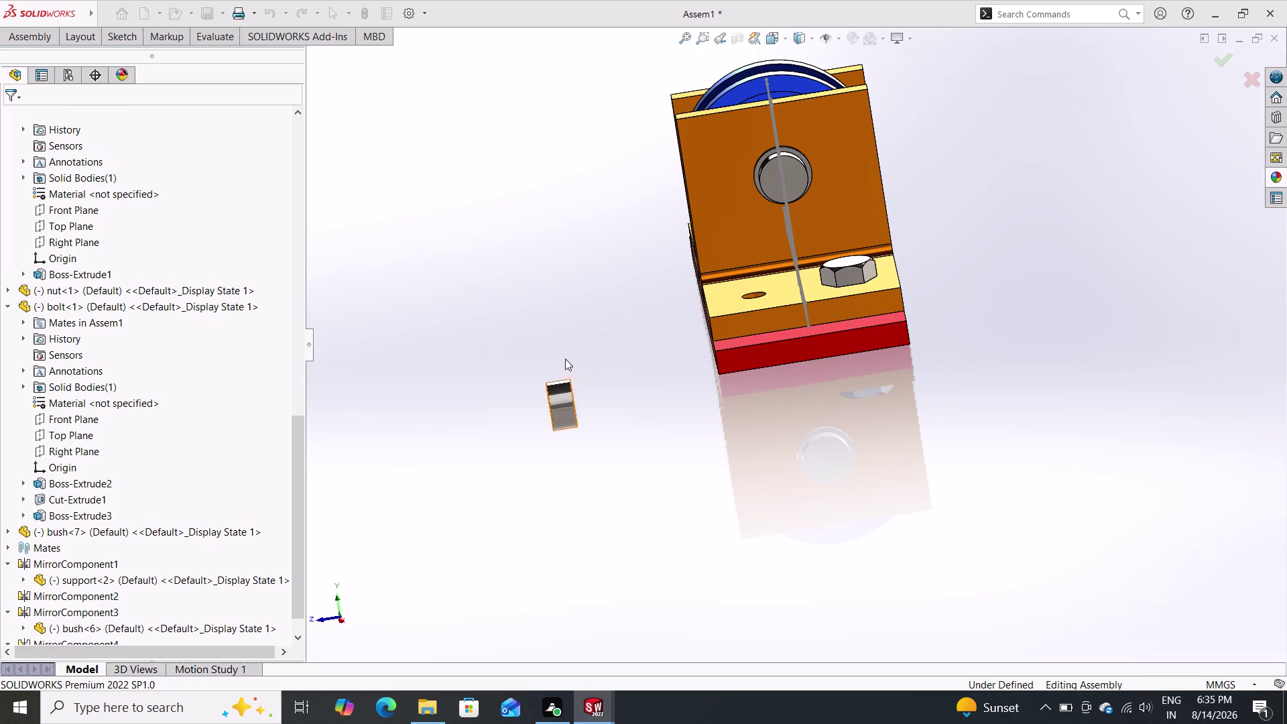
Insert the nut, place it next to the bush, and select it.
click(34, 39)
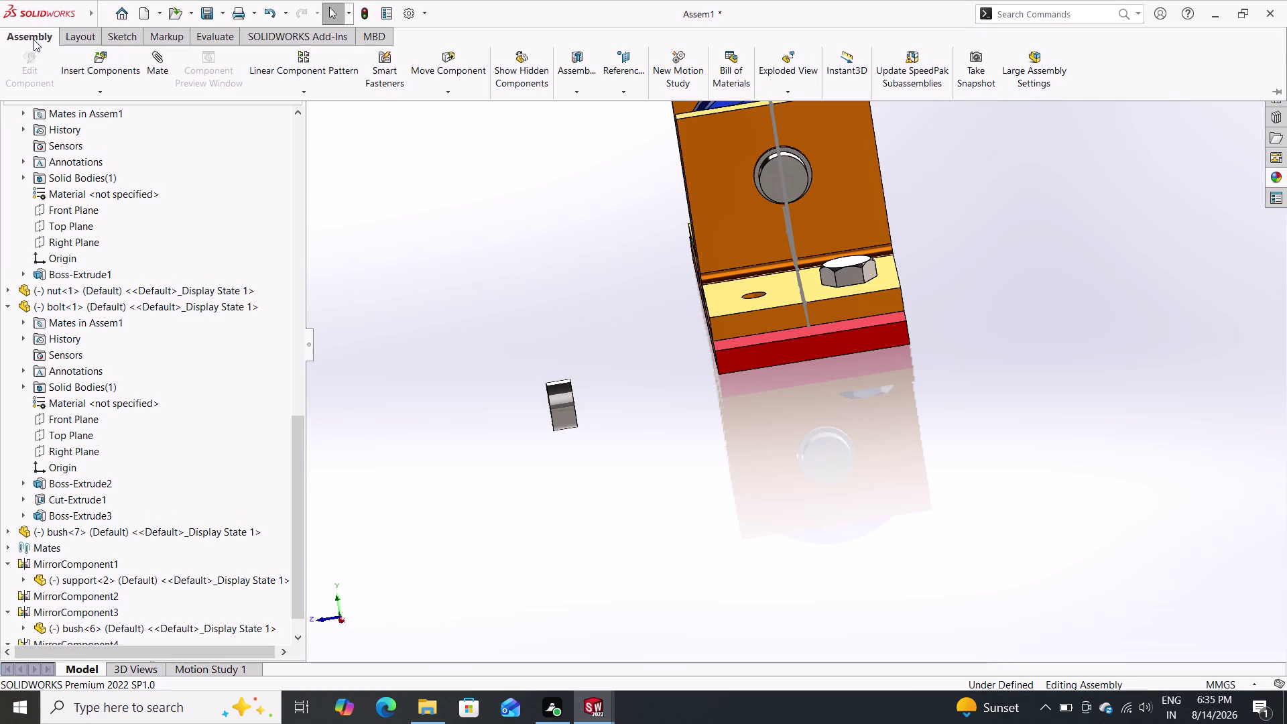
click(85, 73)
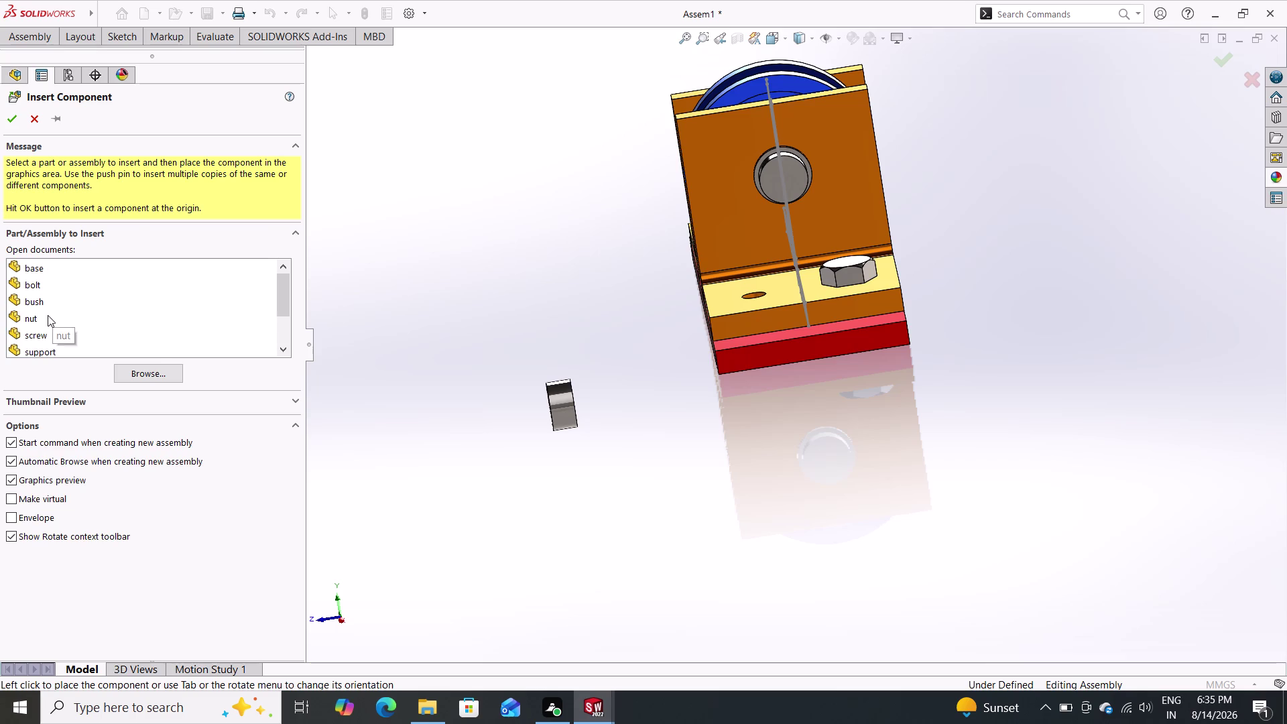
drag(47, 315, 520, 409)
click(522, 409)
drag(522, 408, 527, 392)
click(526, 392)
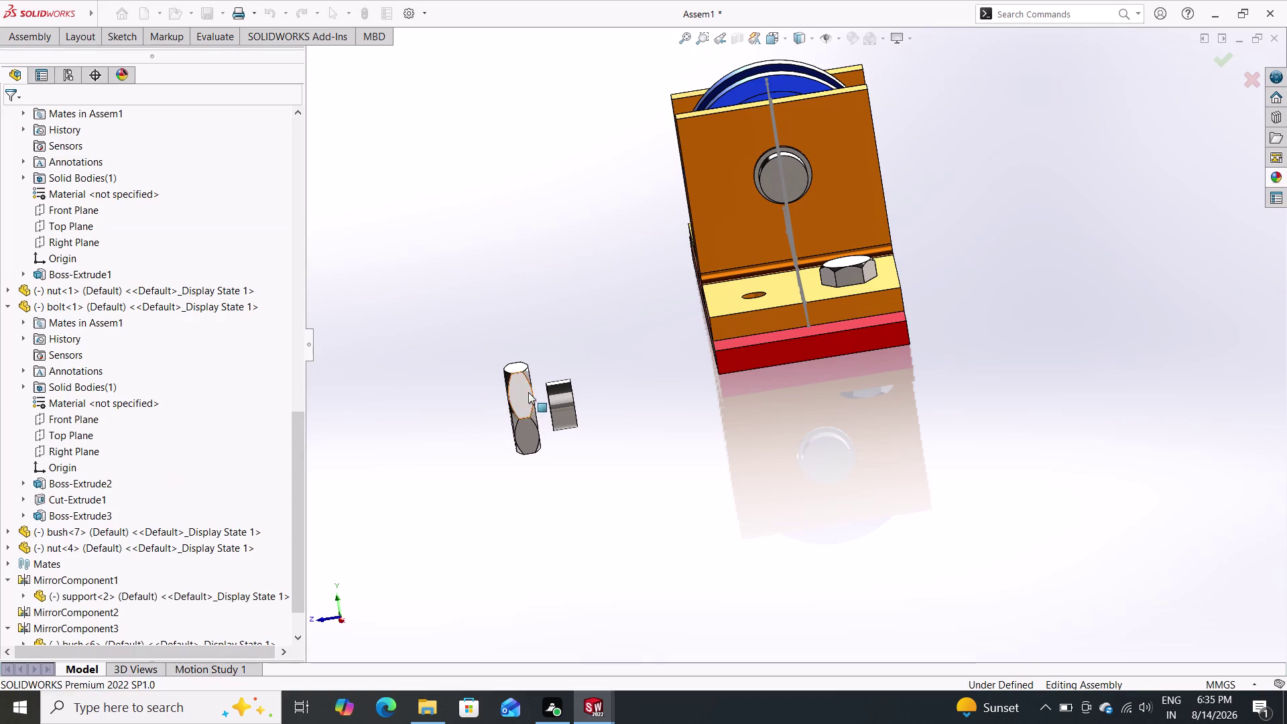
click(26, 40)
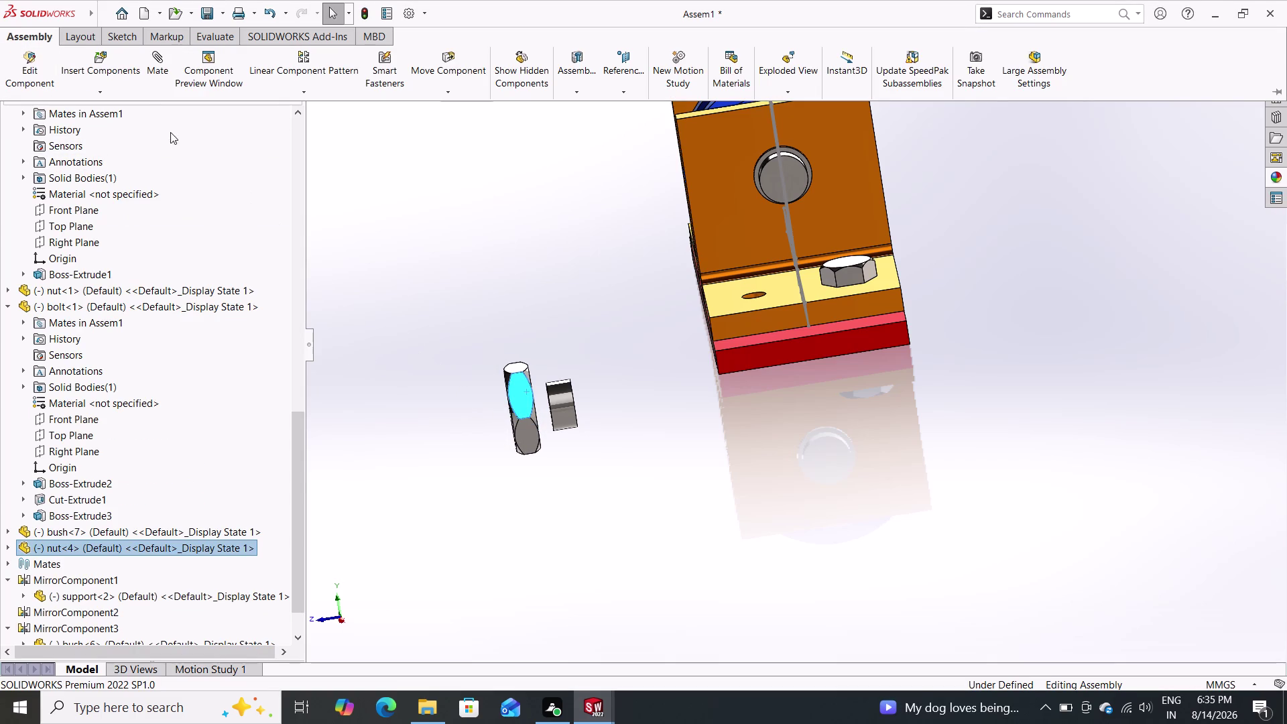
Delete nut<4>, then display the bush's 10 mm diameter dimension.
click(519, 397)
right_click(521, 397)
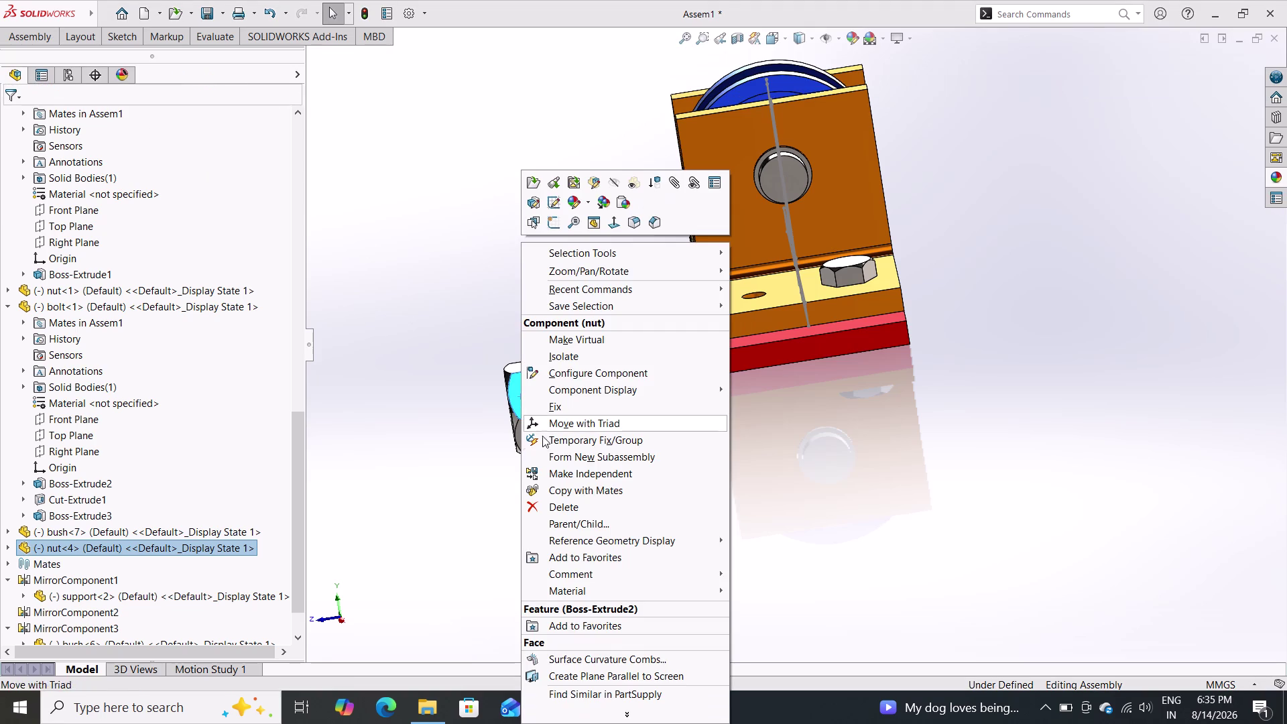
click(557, 505)
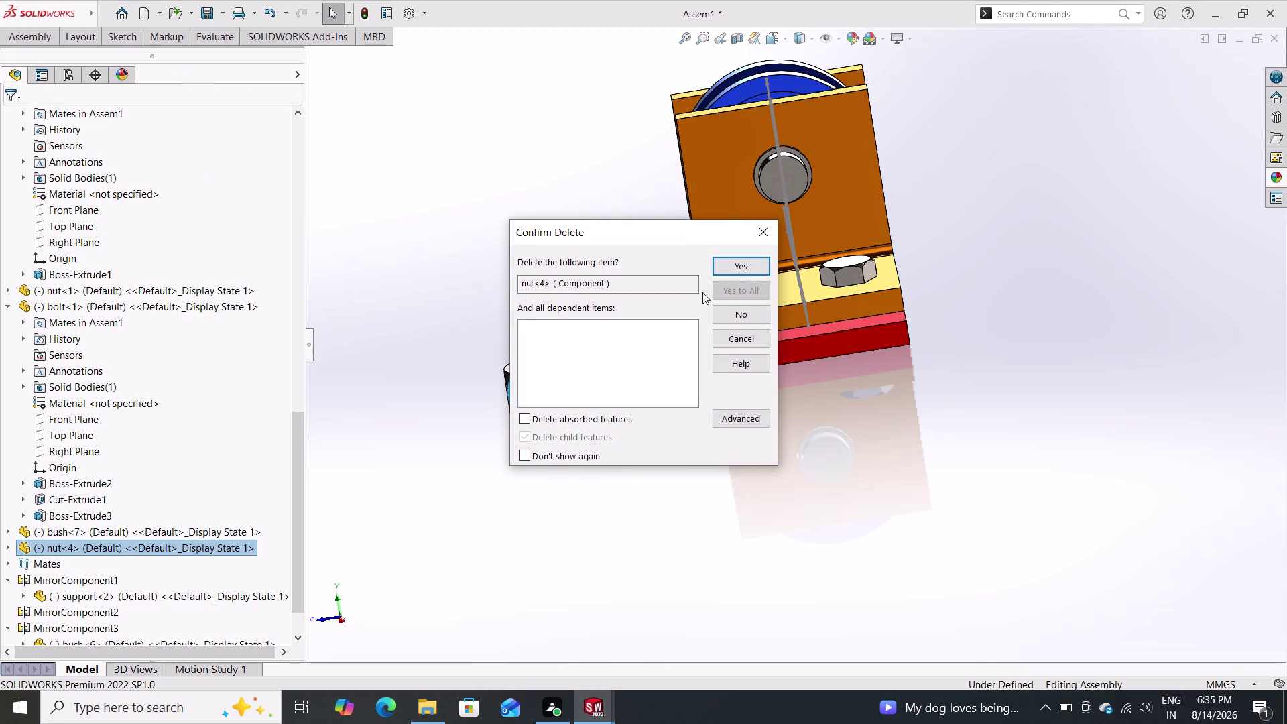
click(740, 260)
double_click(571, 403)
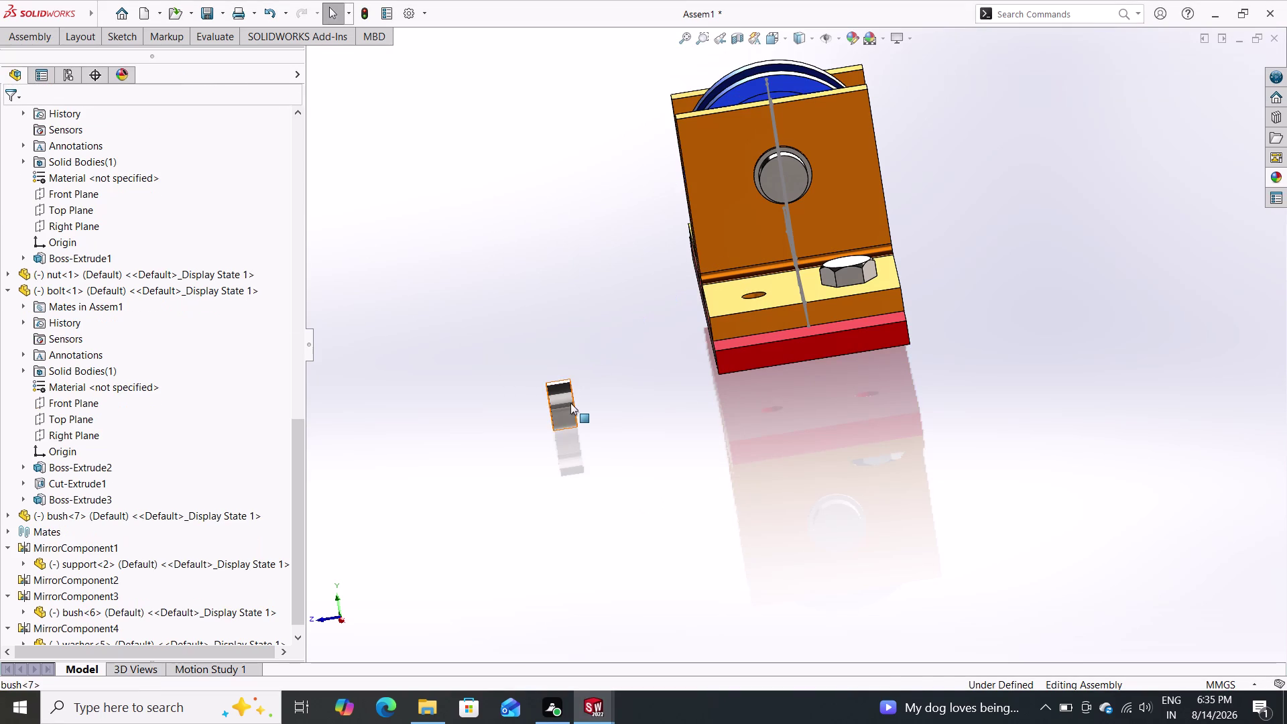
right_click(571, 403)
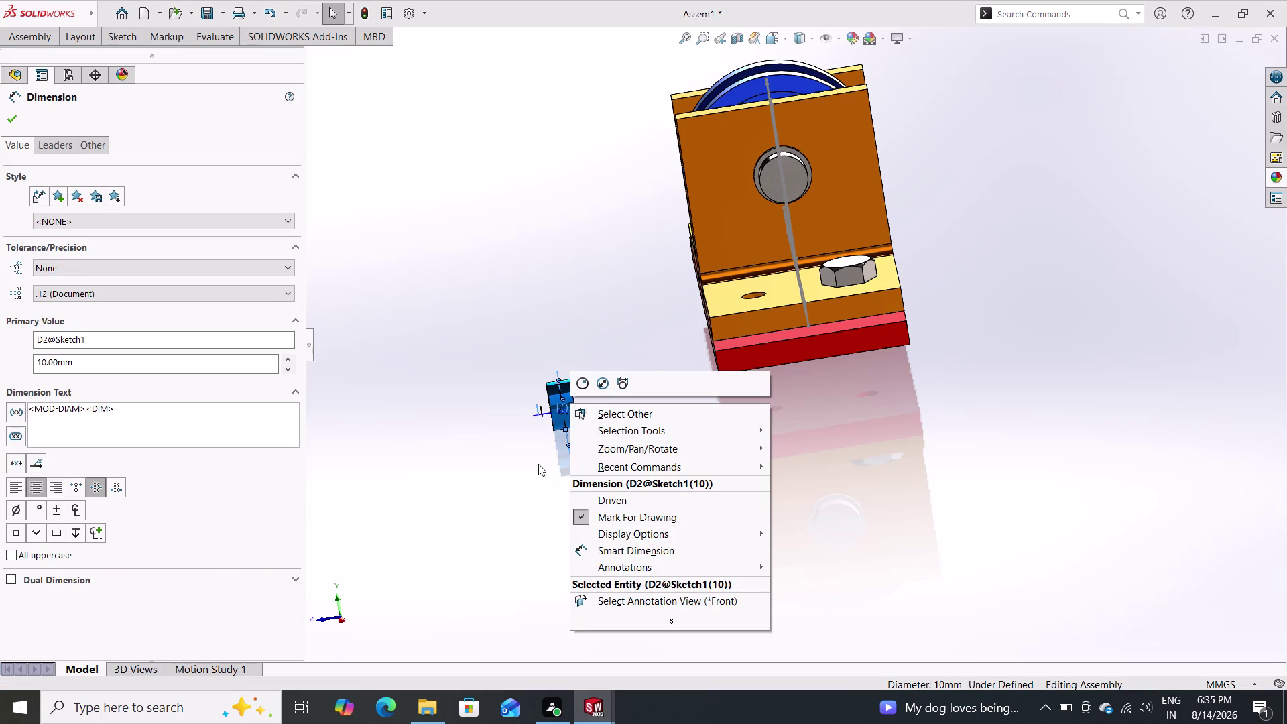
key(Escape)
Dismiss the dimension menu and delete the loose bush<7> from the assembly.
right_click(562, 401)
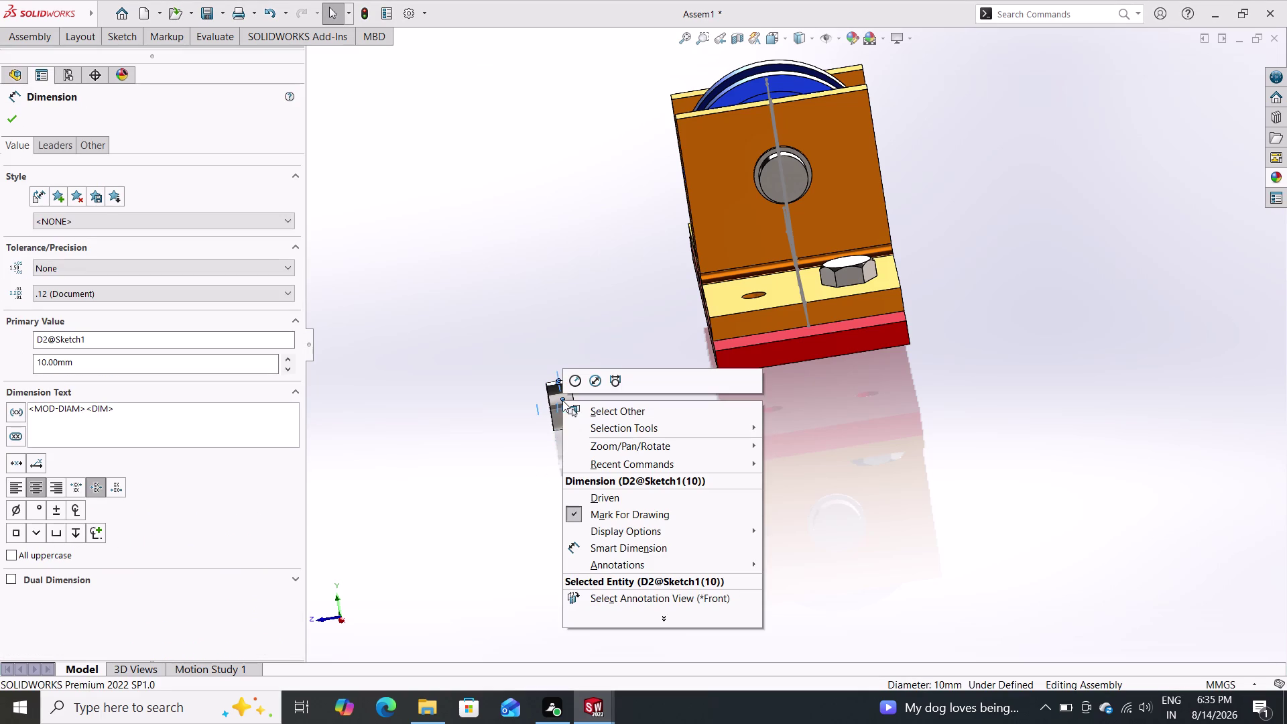
click(511, 492)
click(563, 418)
right_click(564, 418)
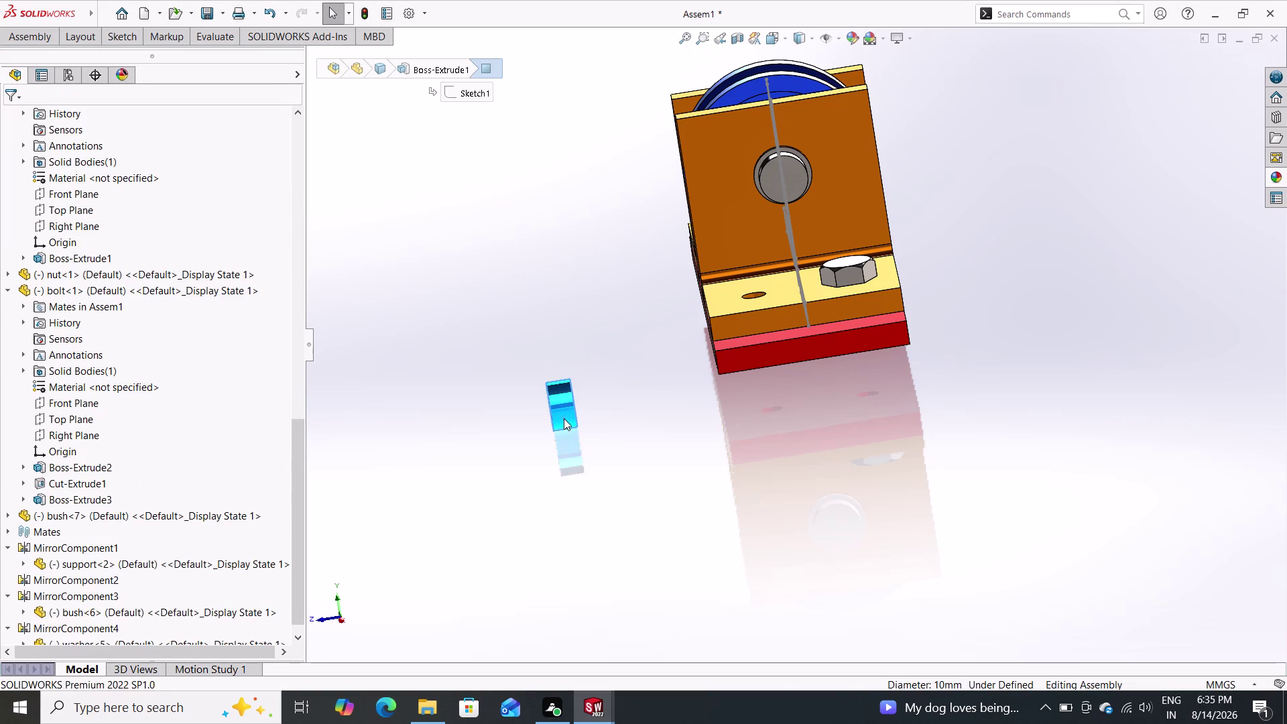
click(603, 510)
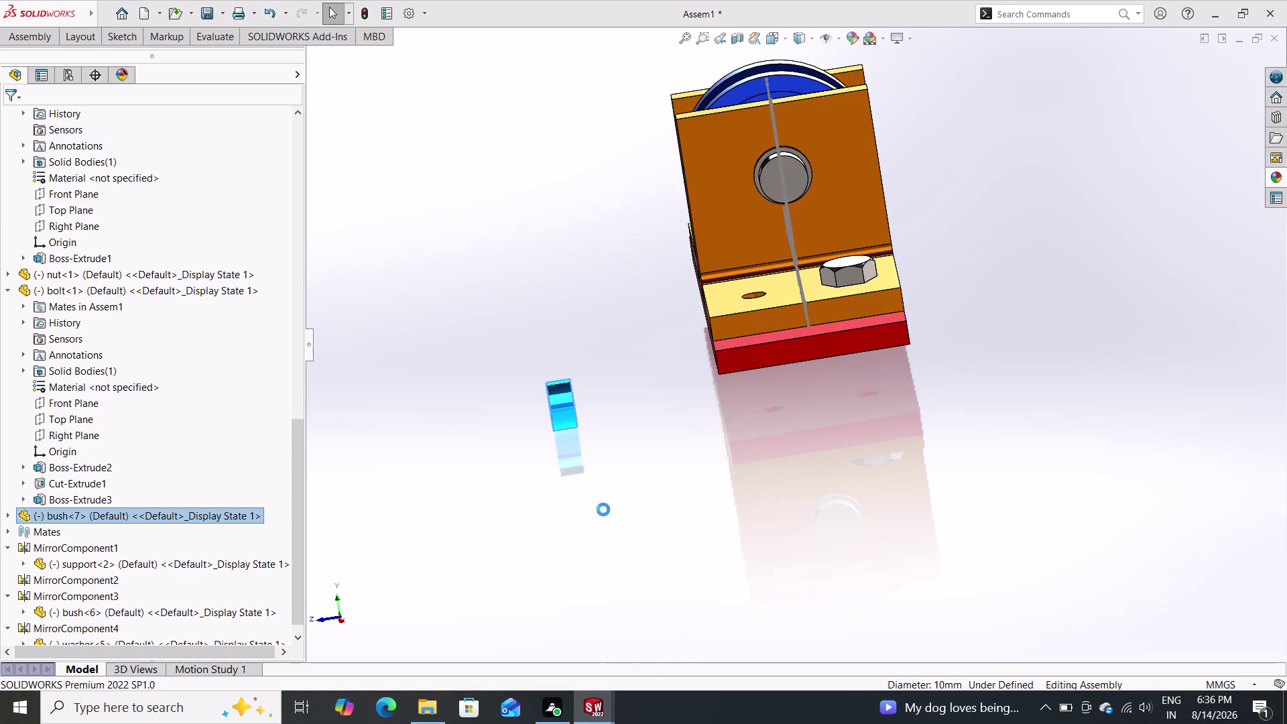
click(765, 270)
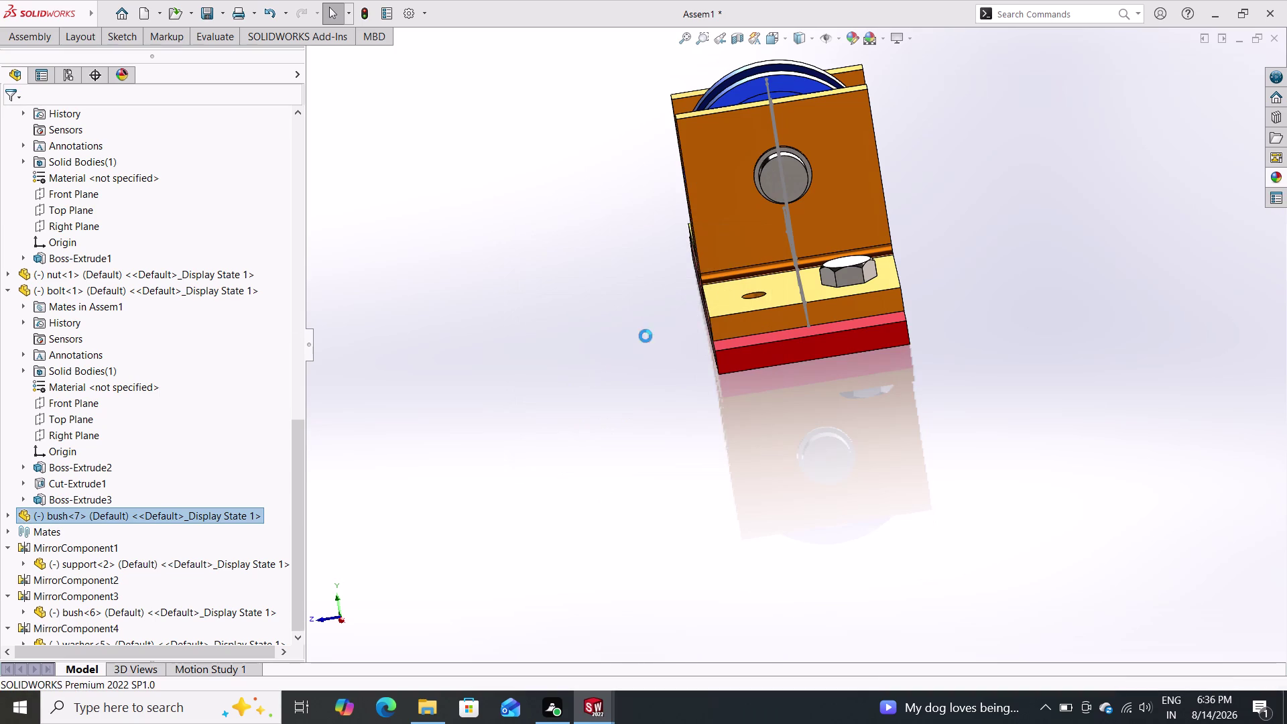
Inspect the mirrored bush and washer entries in the tree, then show the Assembly commands.
scroll(down, 3)
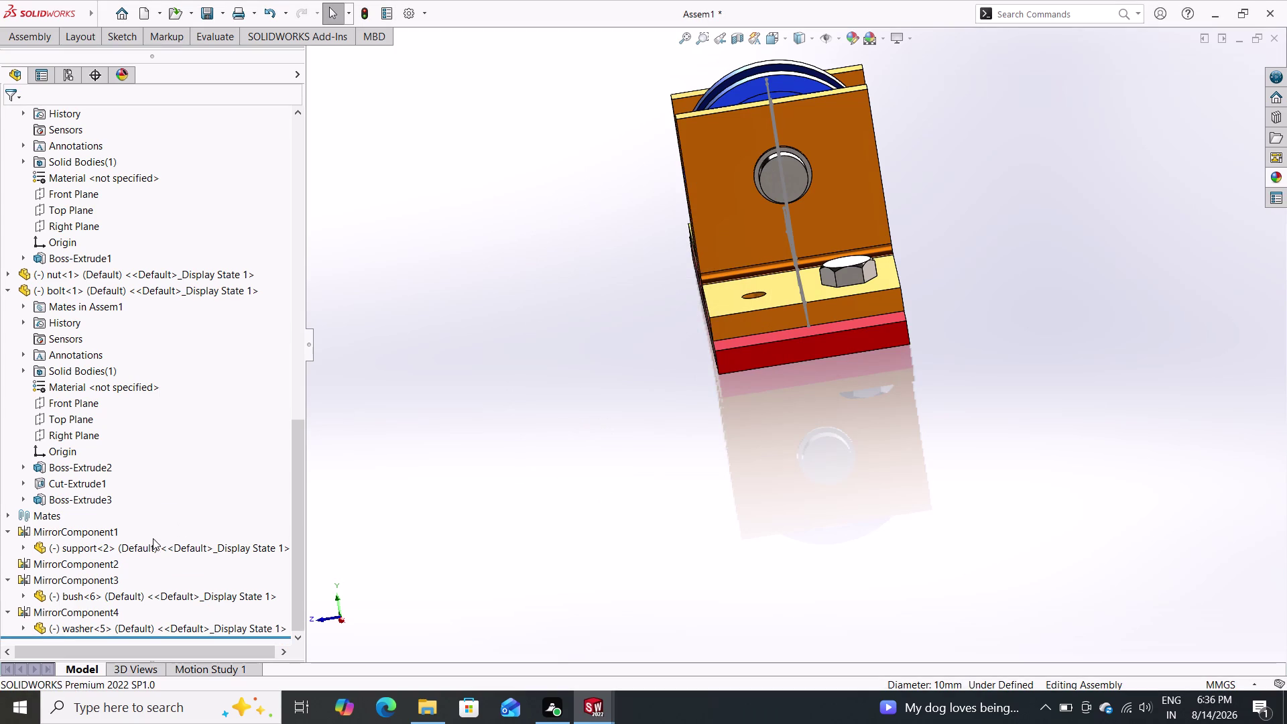
click(101, 597)
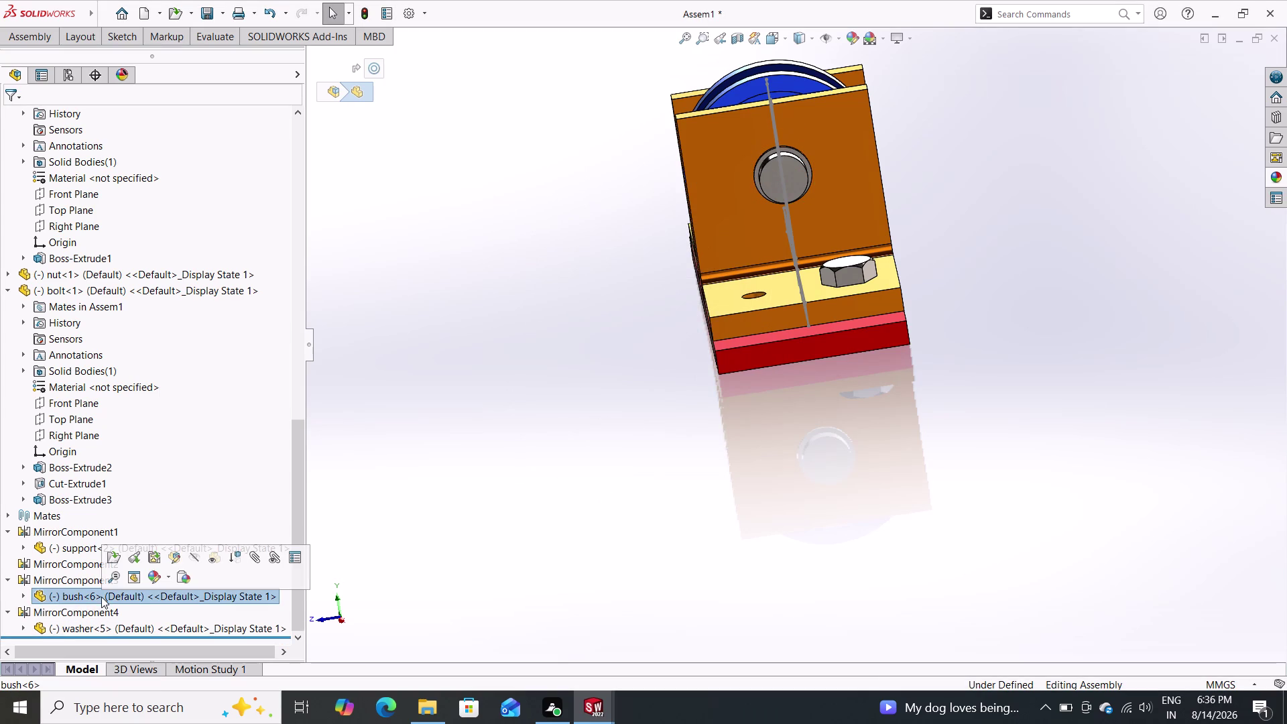
double_click(66, 628)
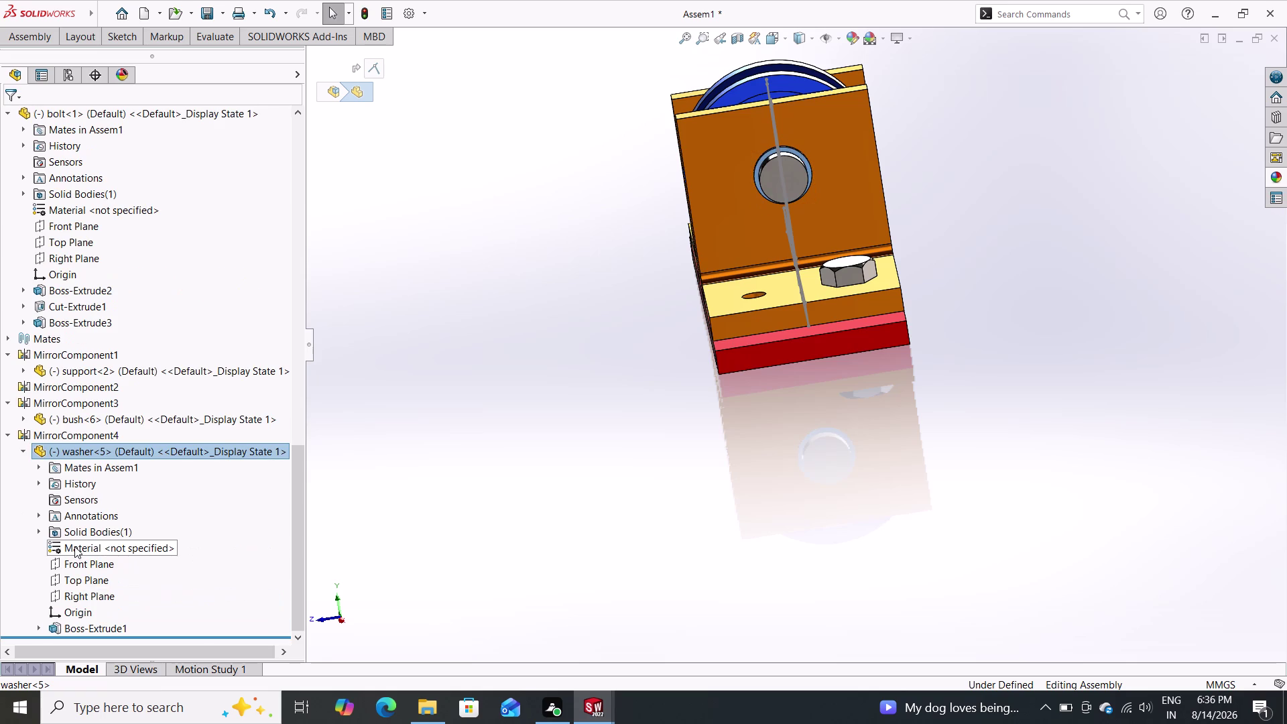
scroll(down, 3)
scroll(down, 3)
scroll(up, 3)
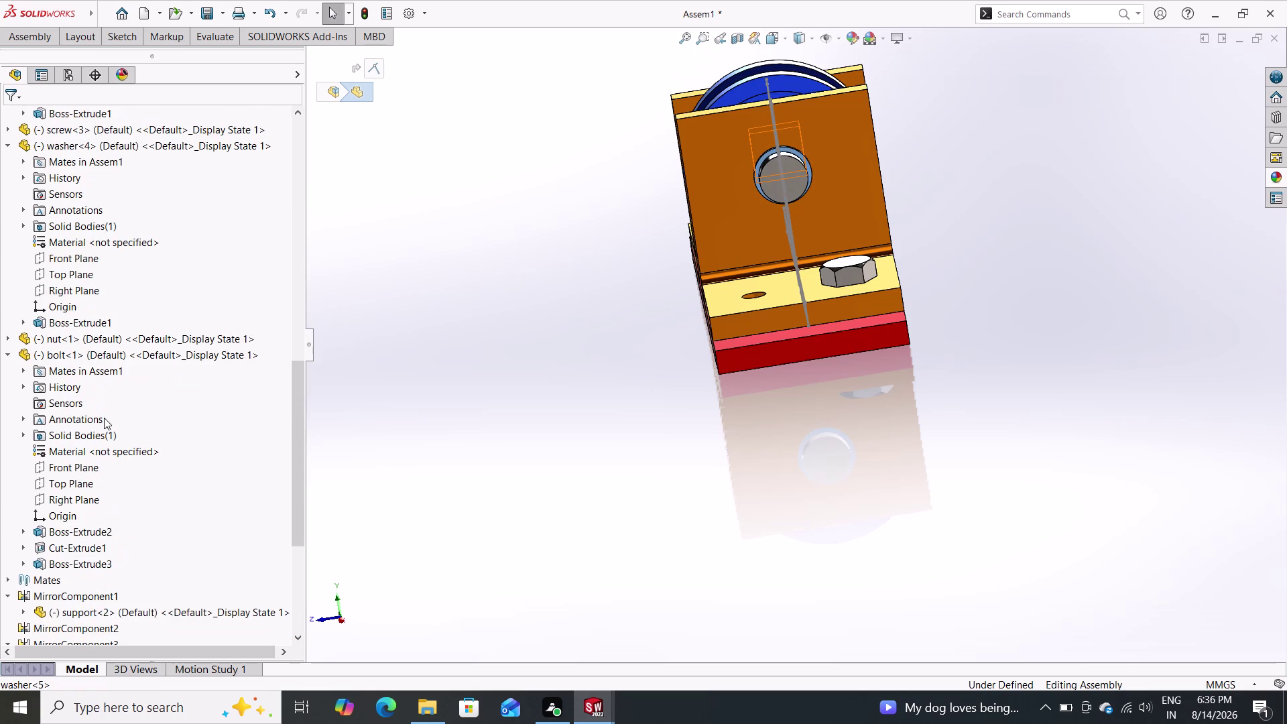
scroll(up, 3)
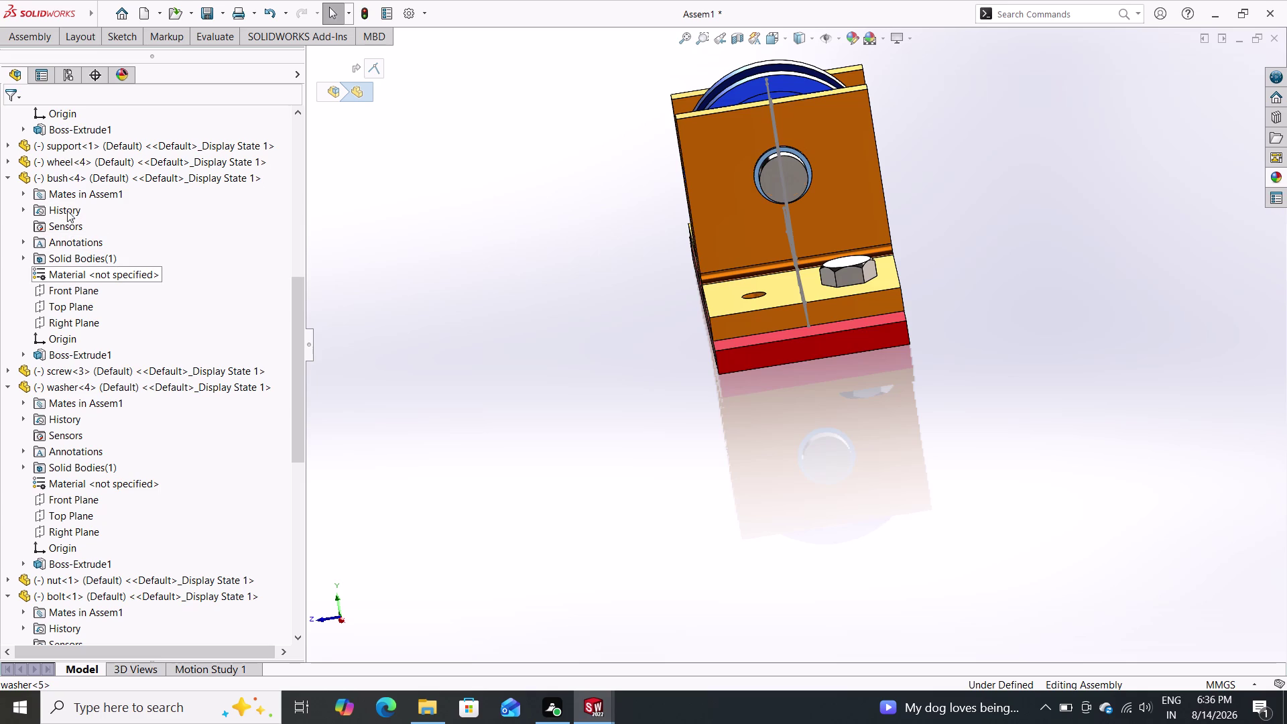
click(33, 38)
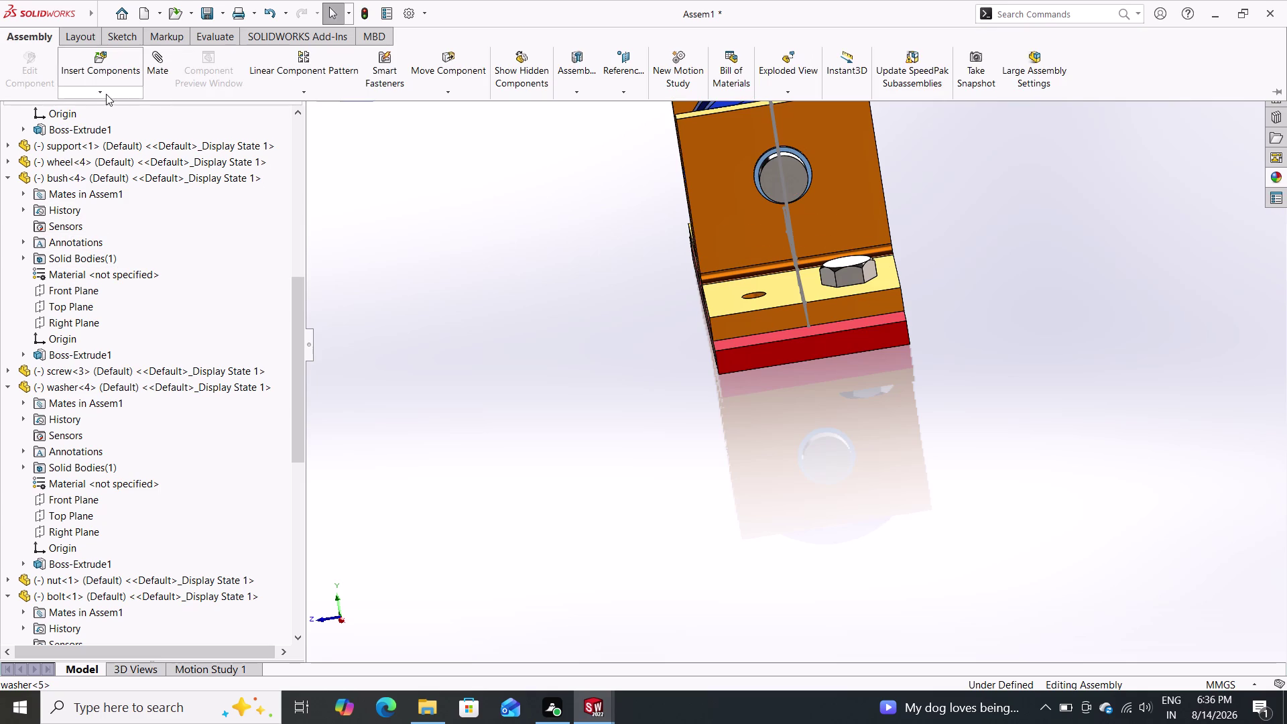
Start inserting a component and choose the bolt from Open documents.
double_click(107, 74)
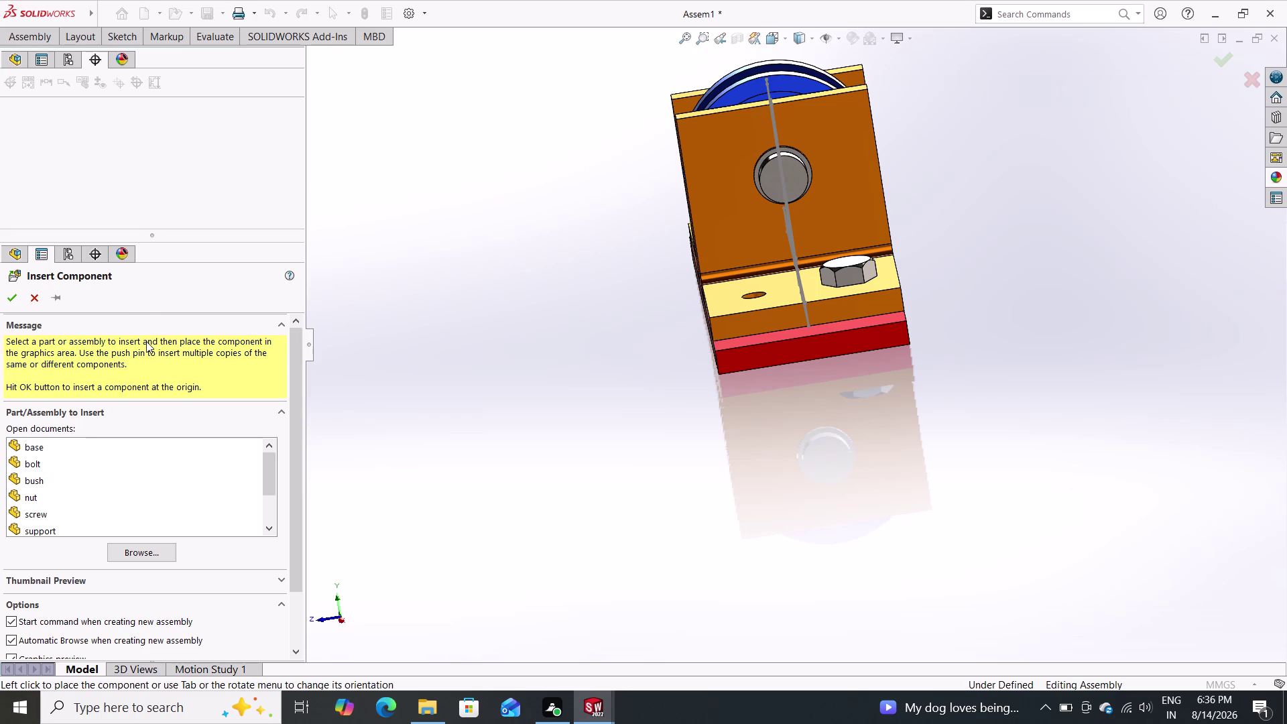
drag(36, 461, 100, 480)
drag(134, 484, 148, 485)
drag(193, 484, 538, 386)
drag(538, 387, 538, 431)
click(538, 432)
Drop the bolt loose beside the wheel support.
click(28, 458)
drag(52, 469, 544, 400)
drag(549, 401, 562, 405)
click(19, 457)
drag(18, 458, 516, 413)
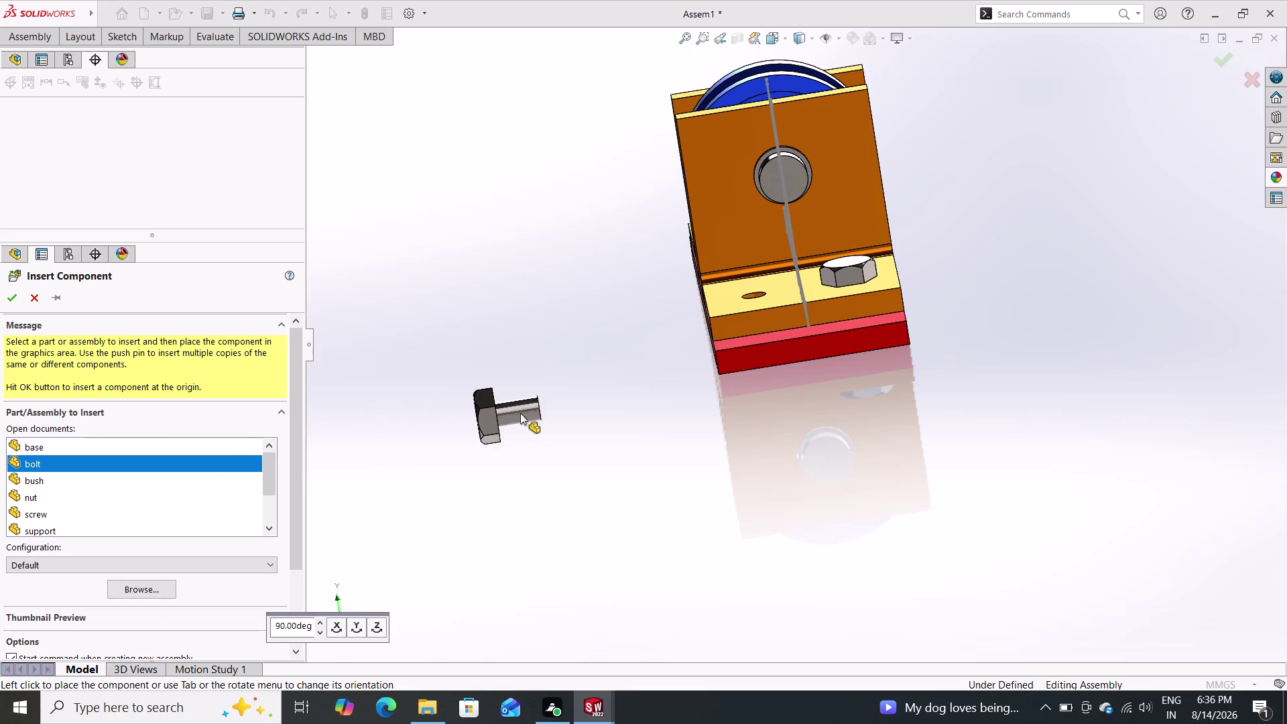
drag(516, 412, 597, 427)
click(615, 422)
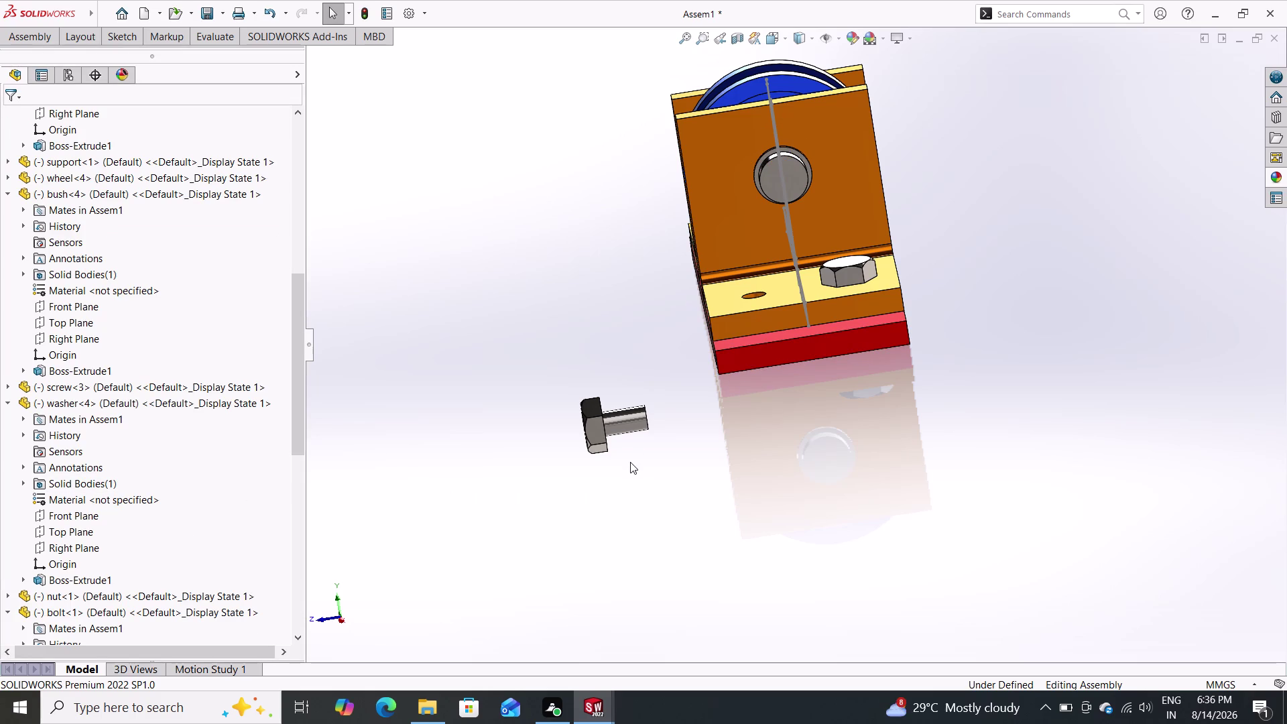
click(32, 33)
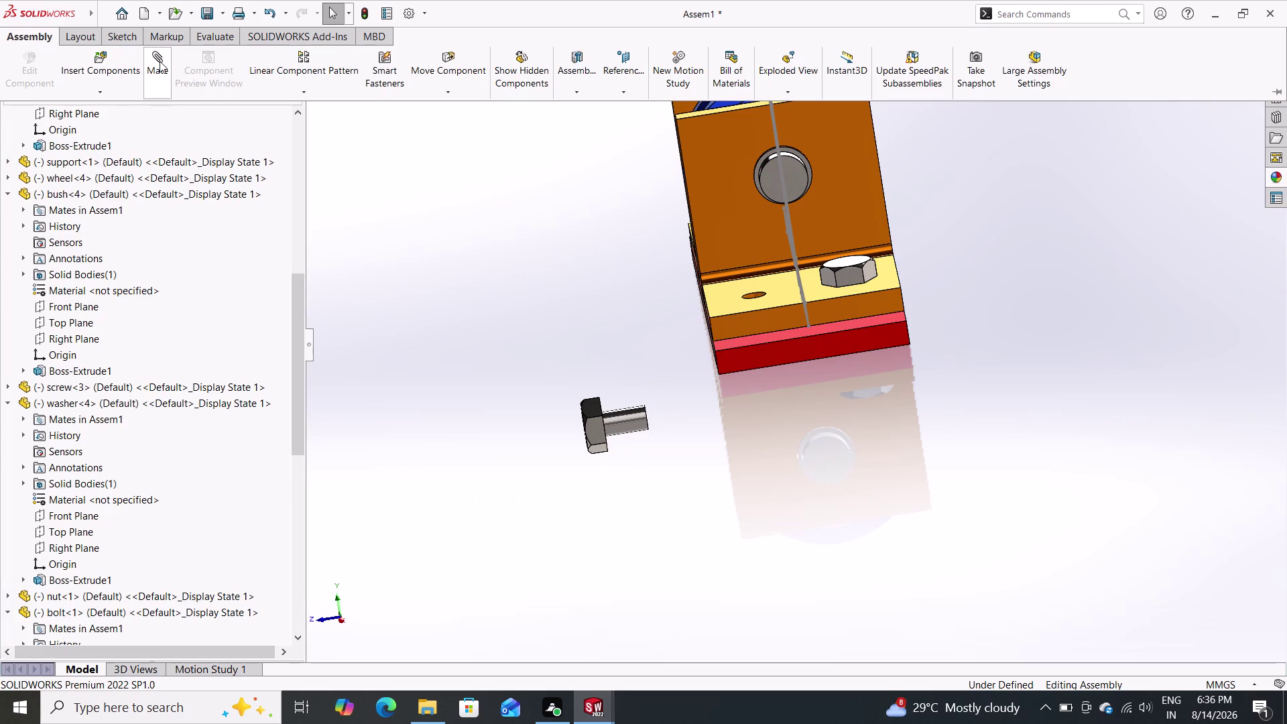
Mate the new bolt's shank concentric with the support hole edge, flipping its alignment.
double_click(160, 61)
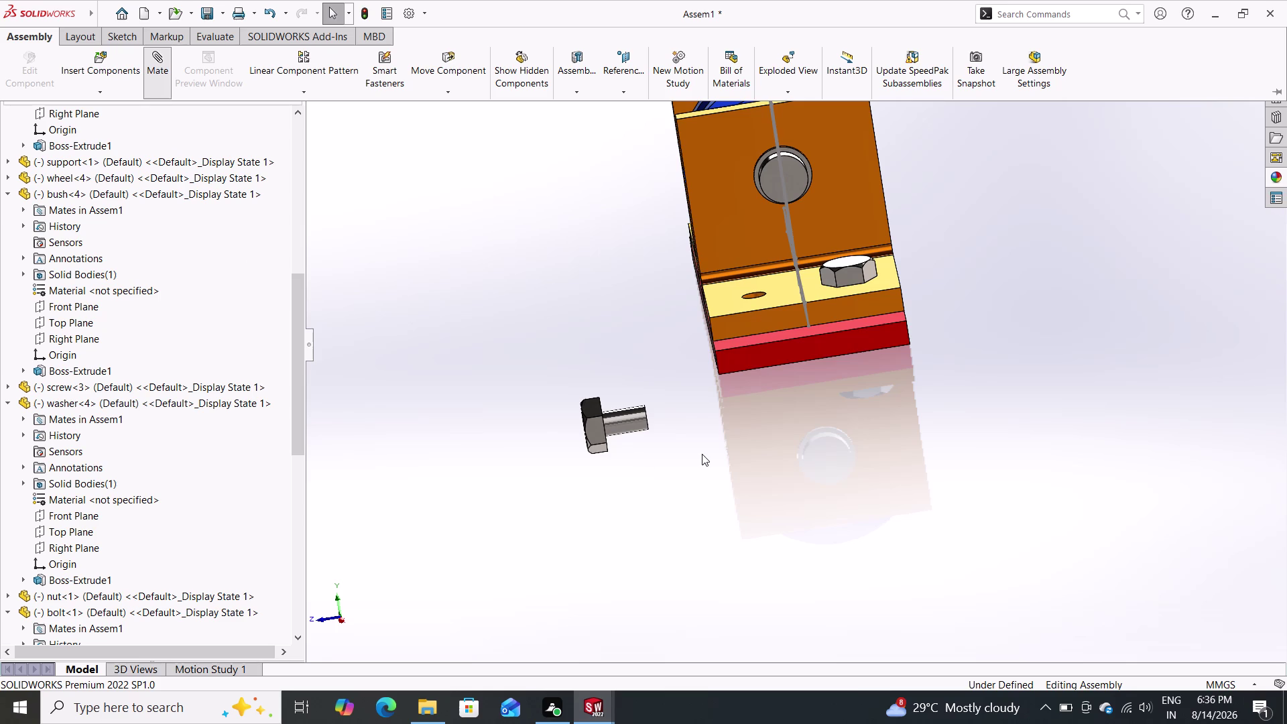
click(622, 424)
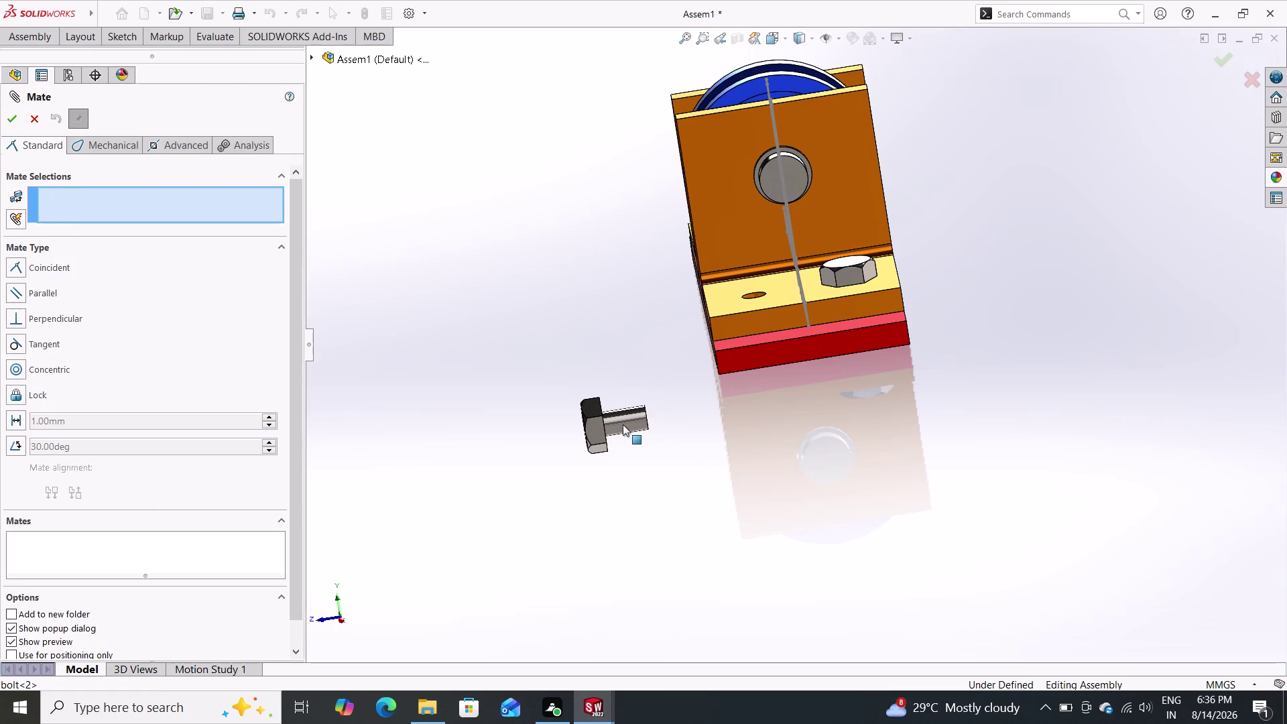
click(741, 295)
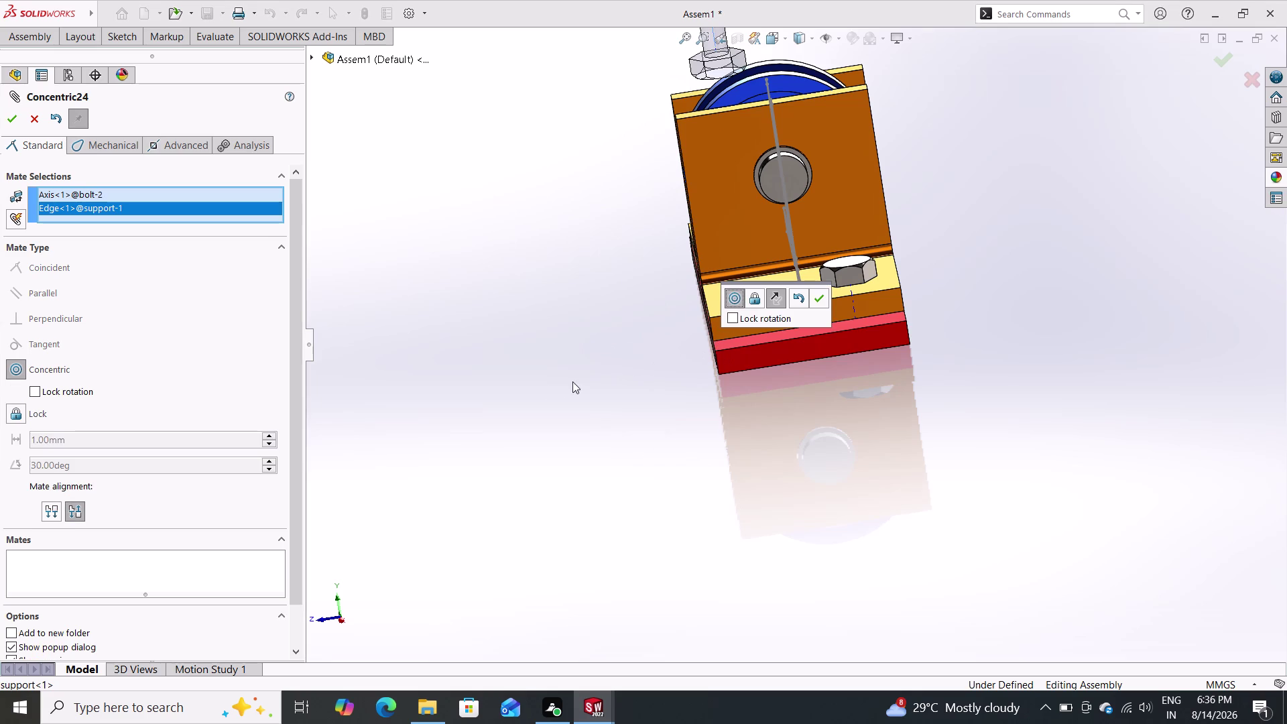
click(779, 298)
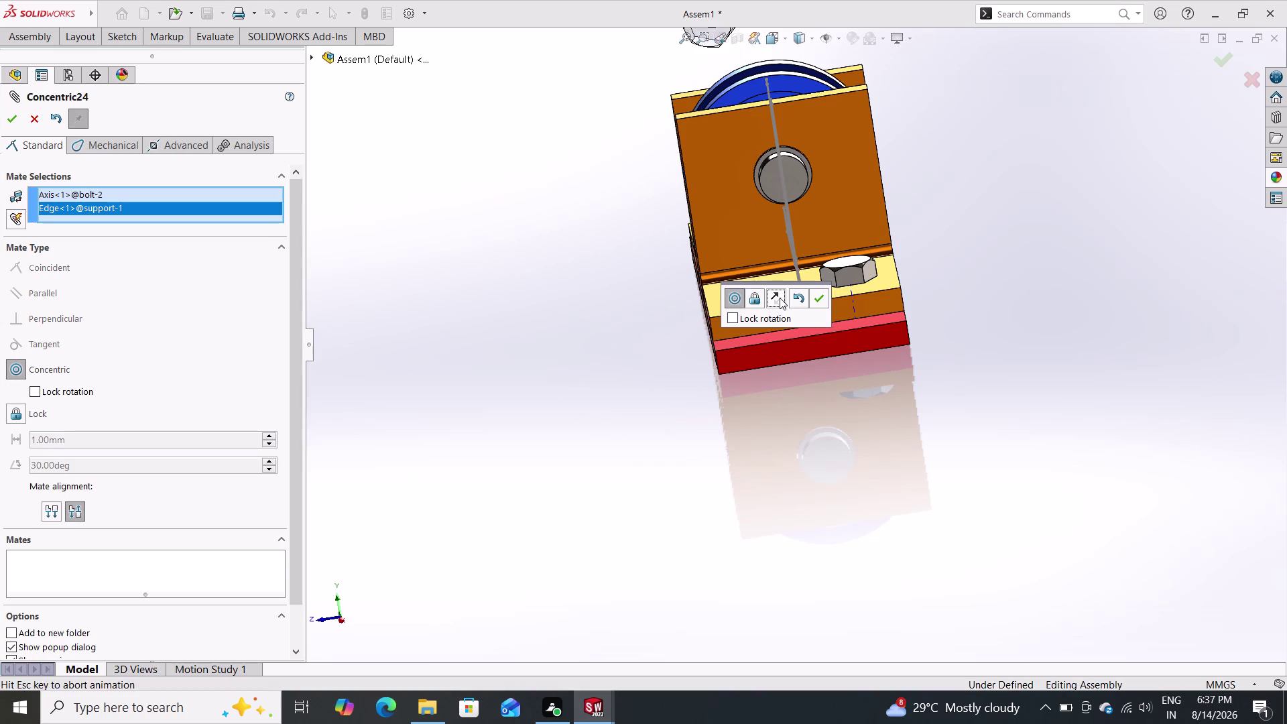
click(817, 295)
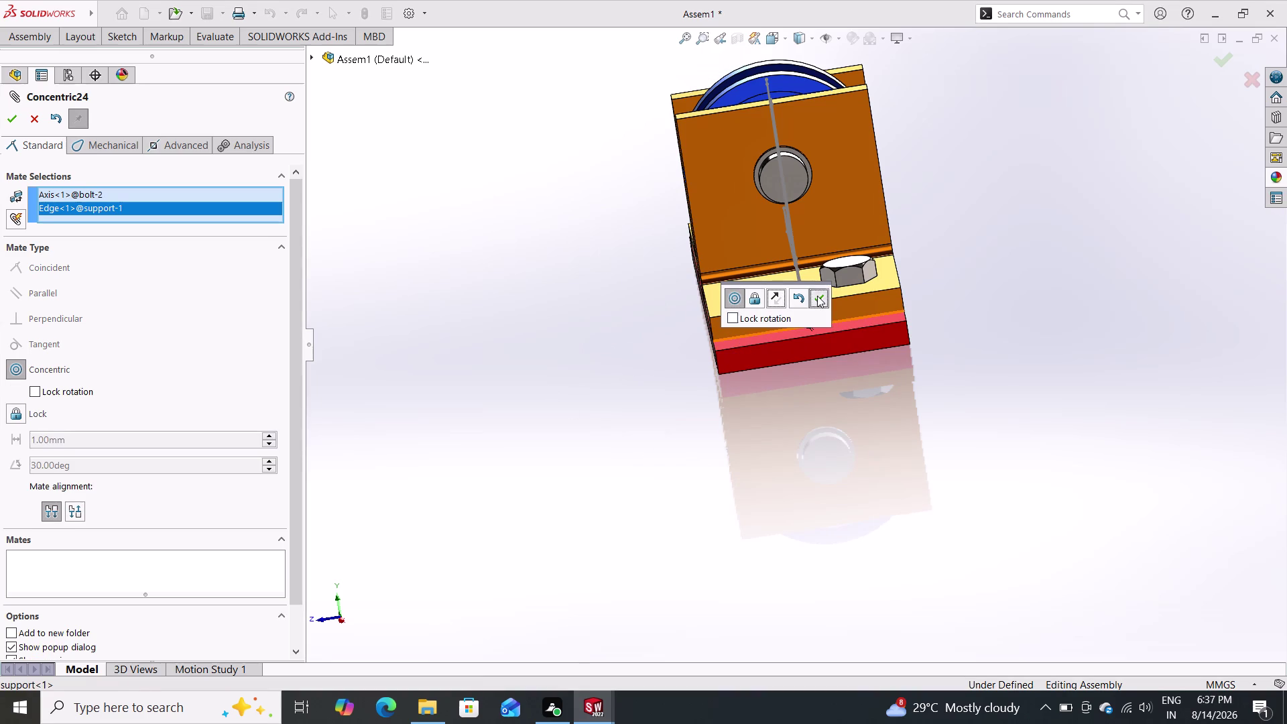
Make the bolt head underside coincident with the top face of the support flange.
scroll(down, 3)
scroll(up, 3)
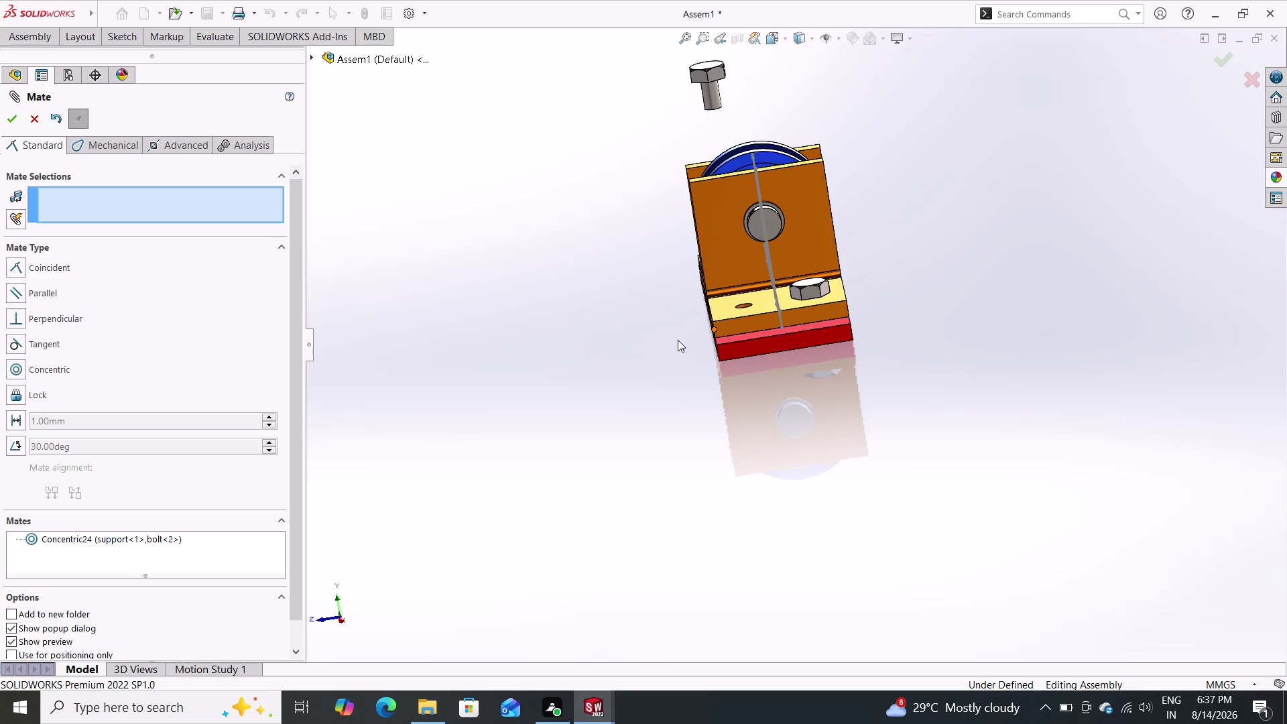
middle_drag(653, 385, 657, 311)
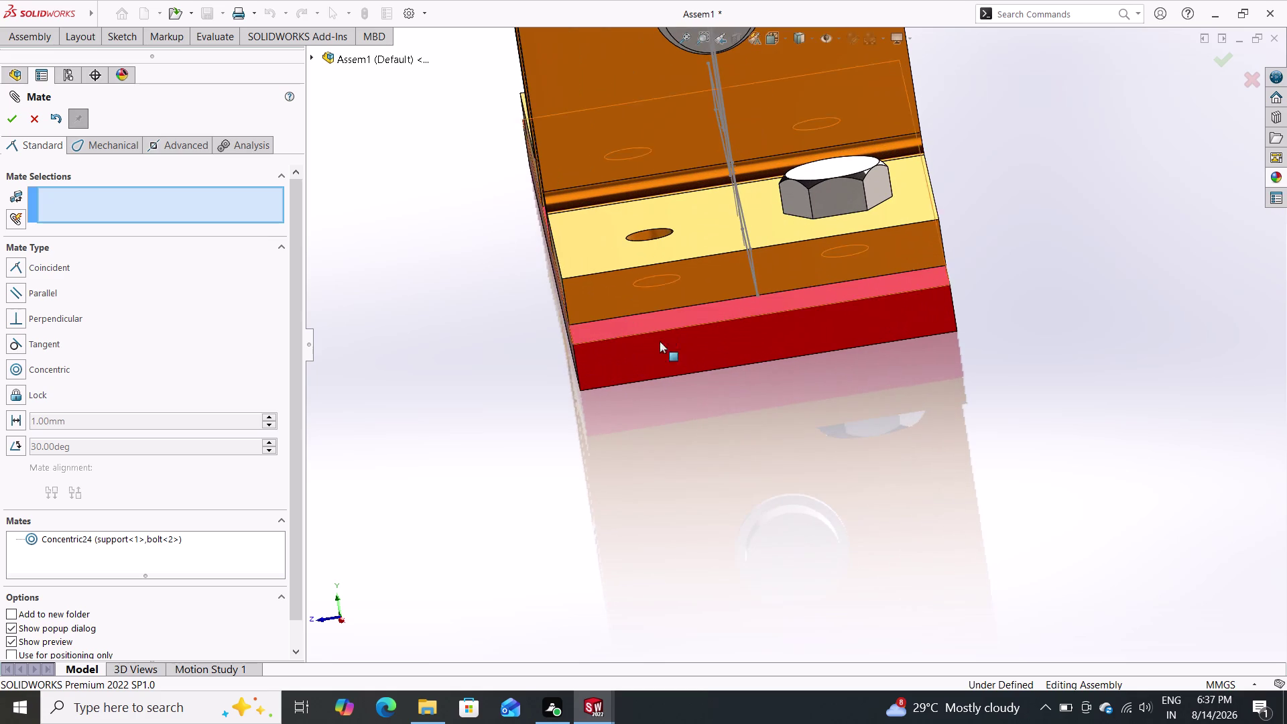
middle_click(1057, 234)
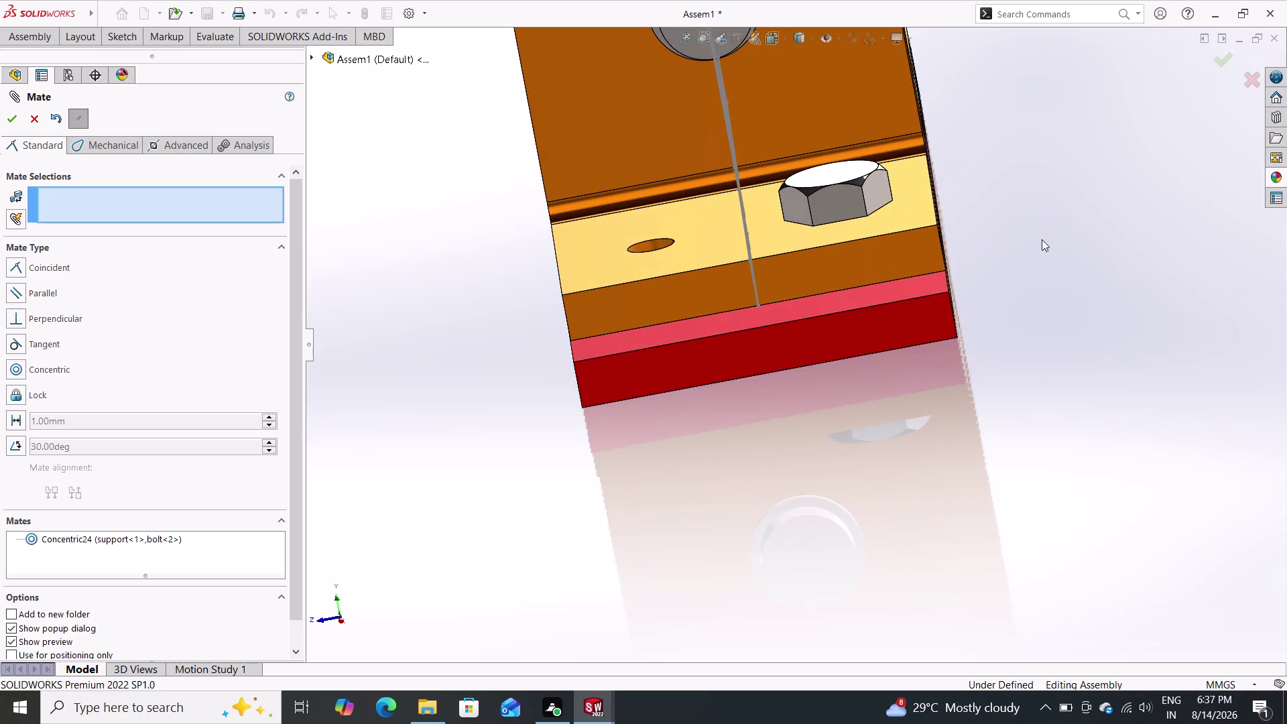
scroll(down, 3)
scroll(up, 3)
scroll(up, 3)
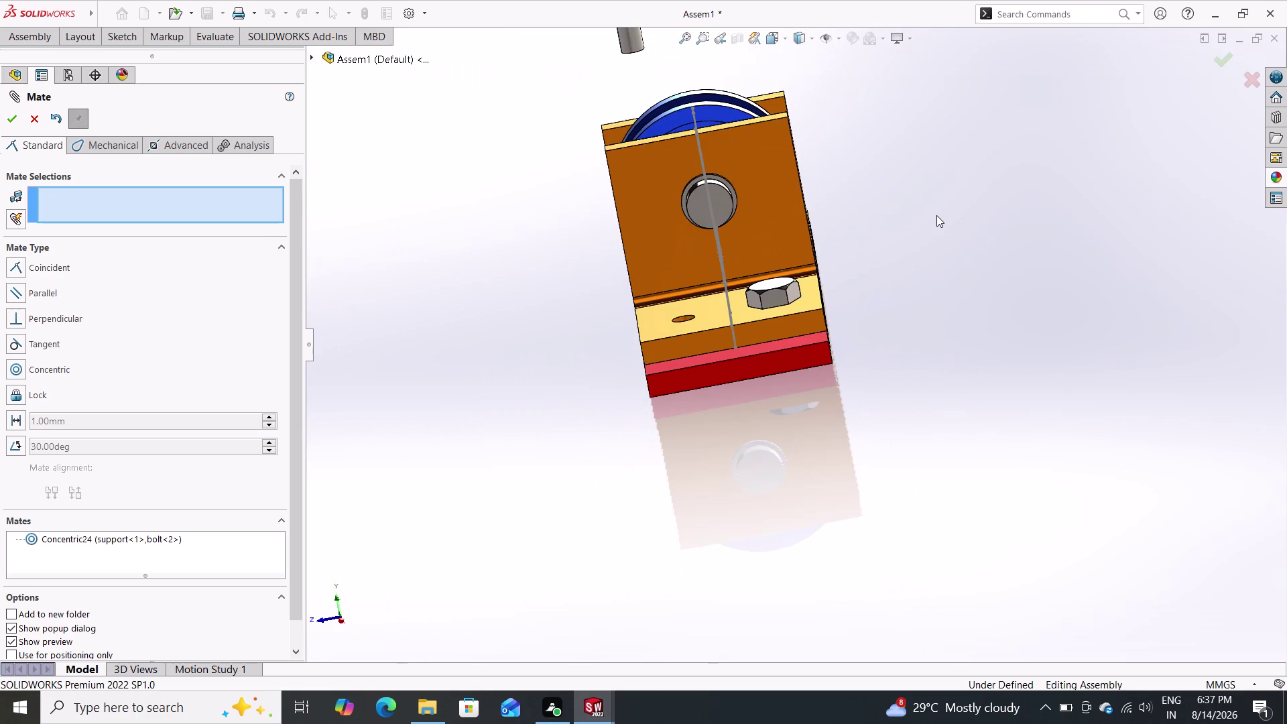
scroll(up, 3)
middle_drag(901, 225, 860, 148)
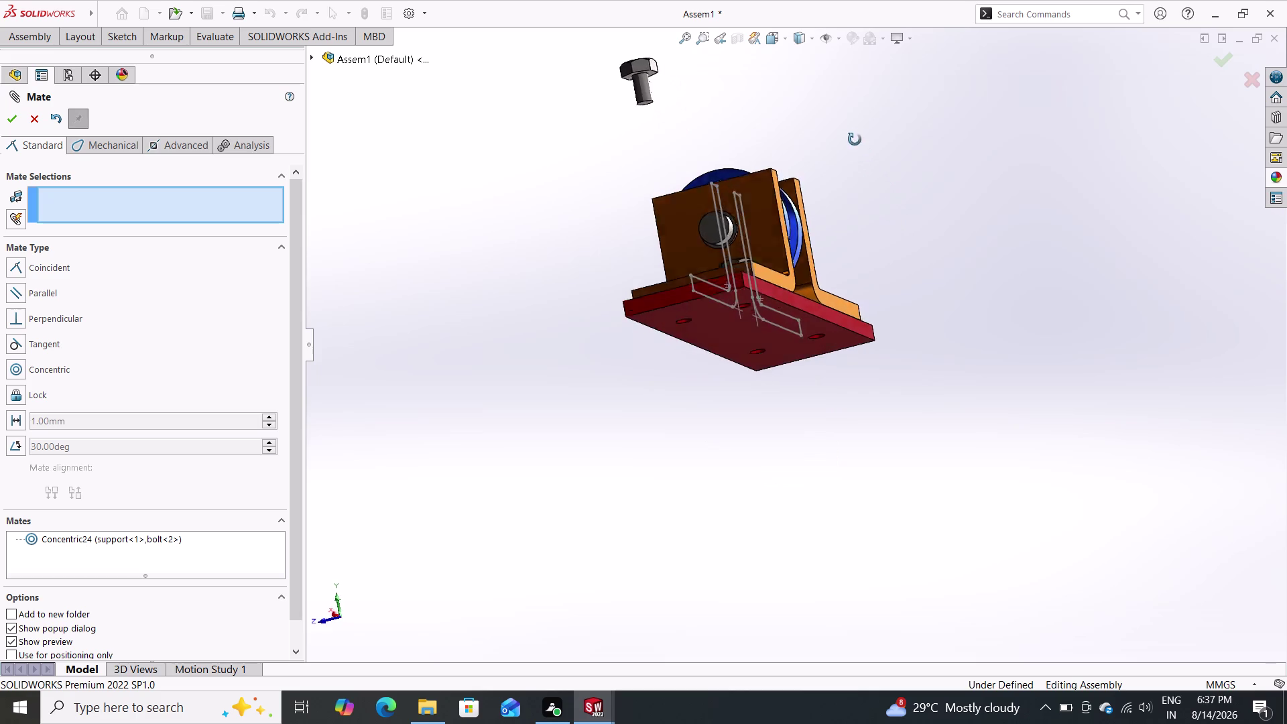
middle_drag(860, 148, 844, 111)
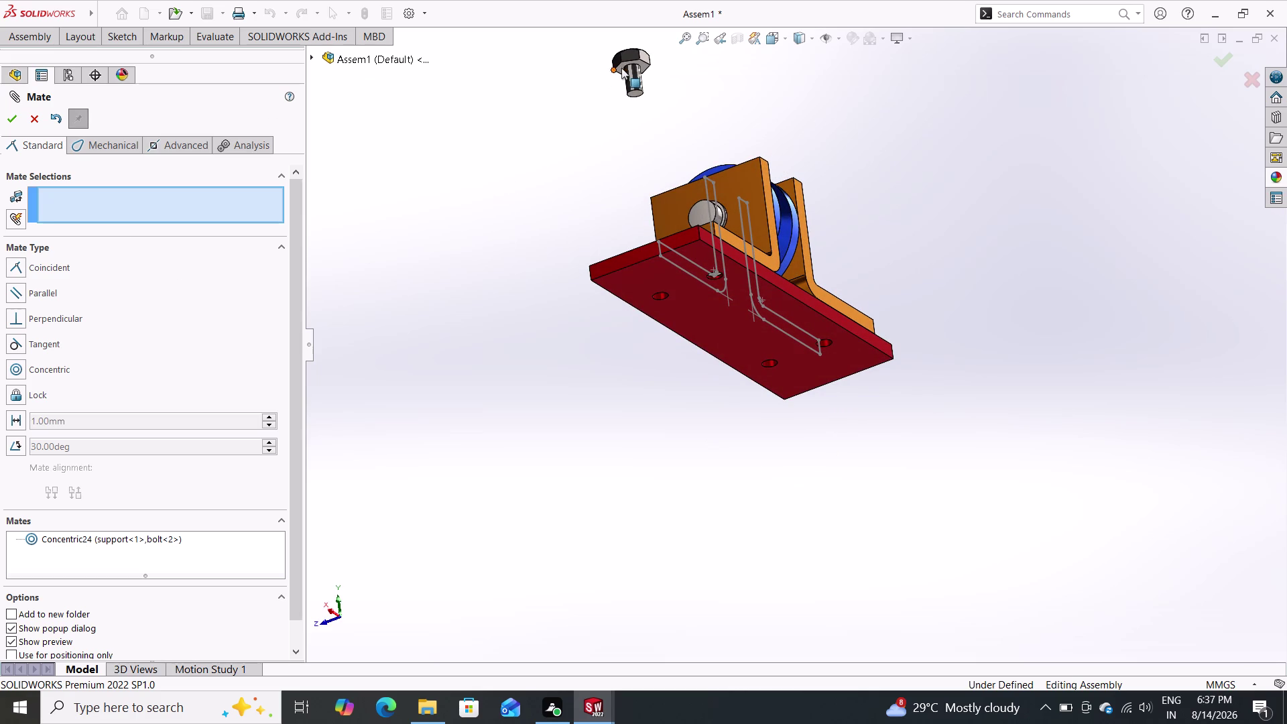
click(621, 67)
middle_drag(571, 176, 598, 365)
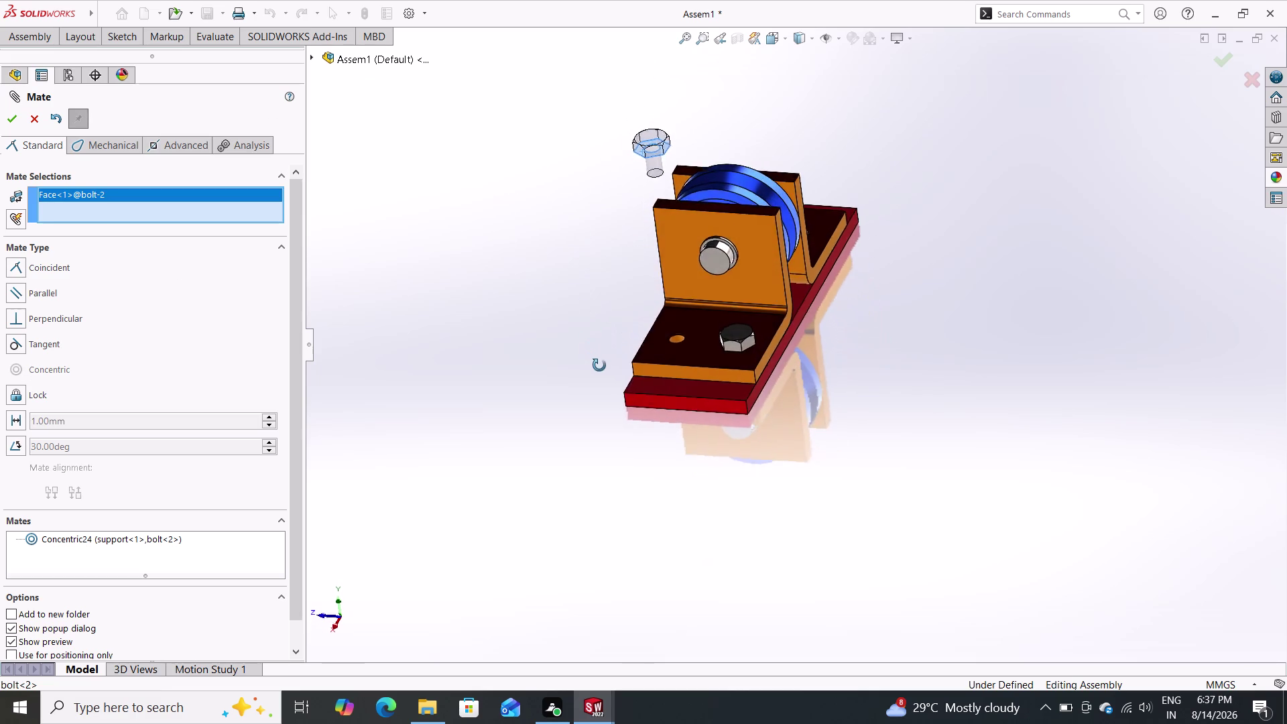
scroll(up, 3)
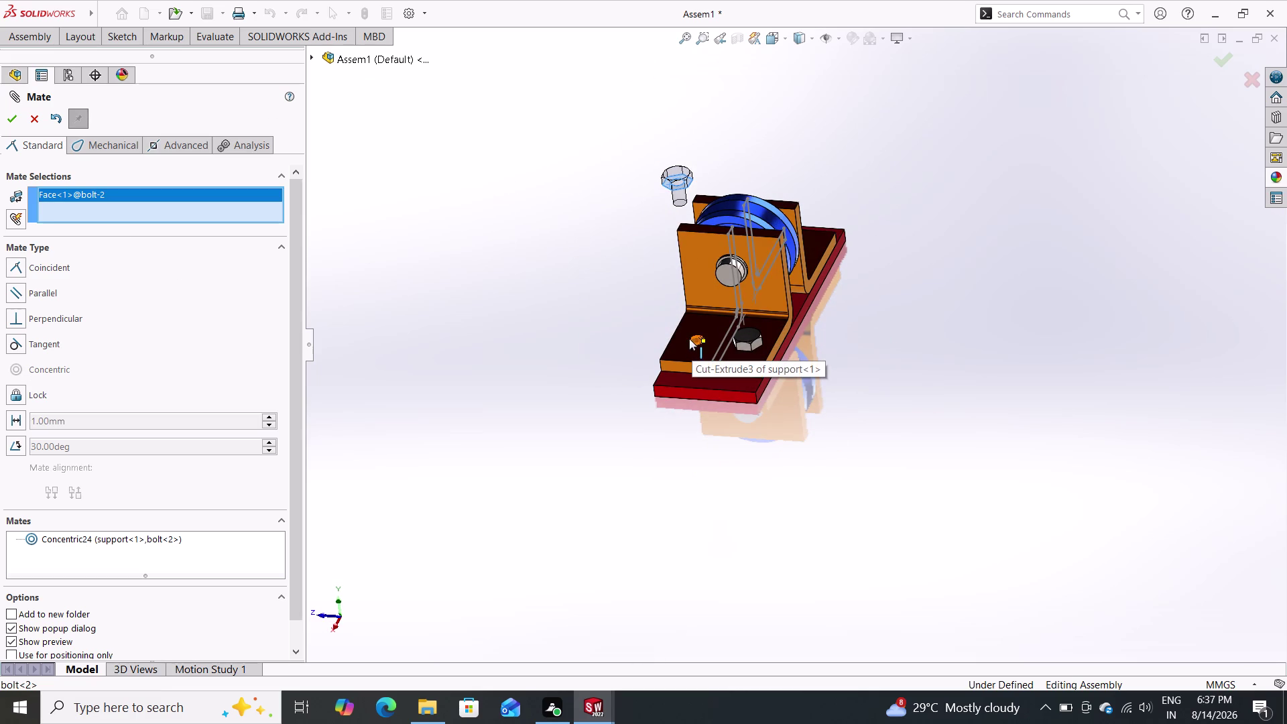
click(688, 337)
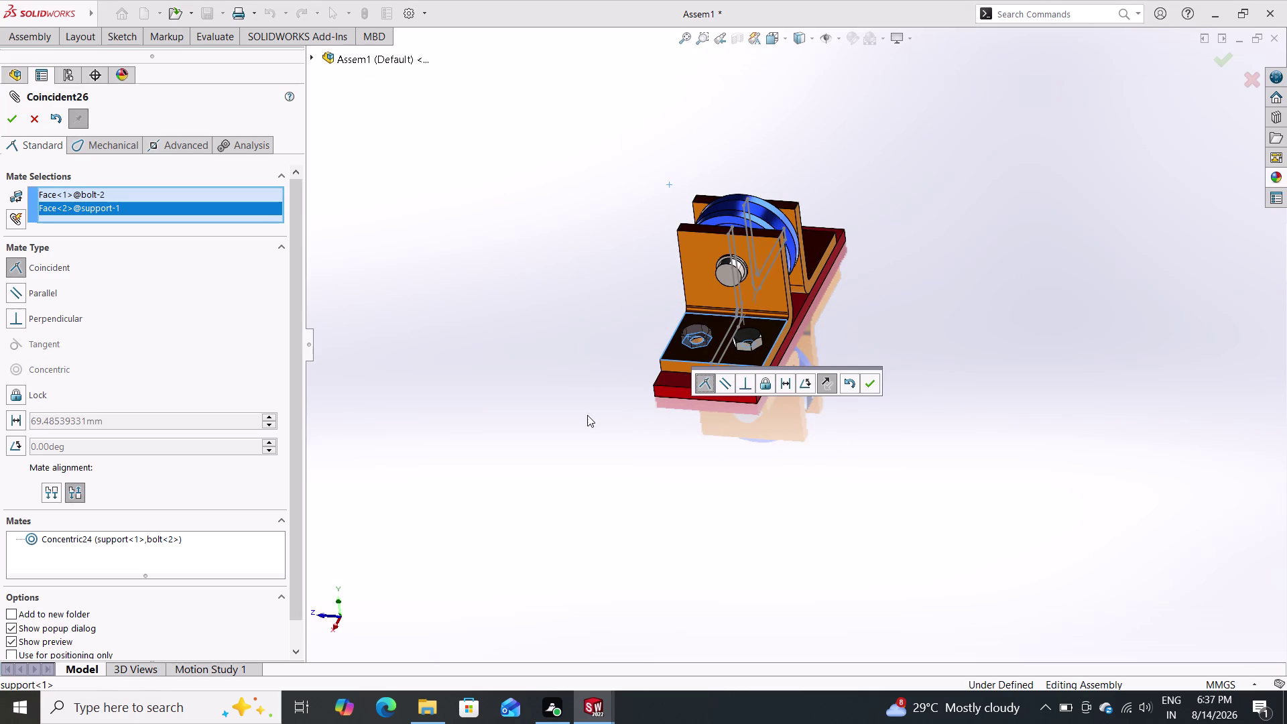
middle_drag(597, 414, 665, 459)
middle_drag(693, 486, 753, 313)
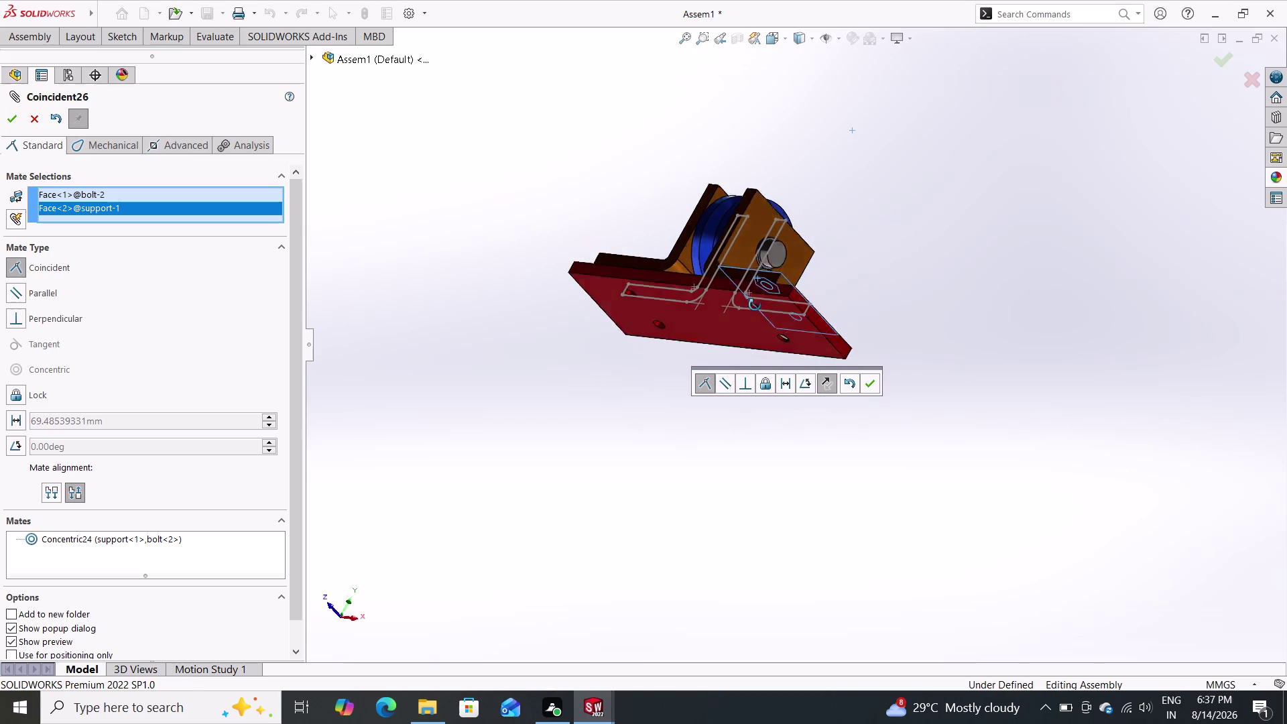
middle_drag(753, 313, 712, 407)
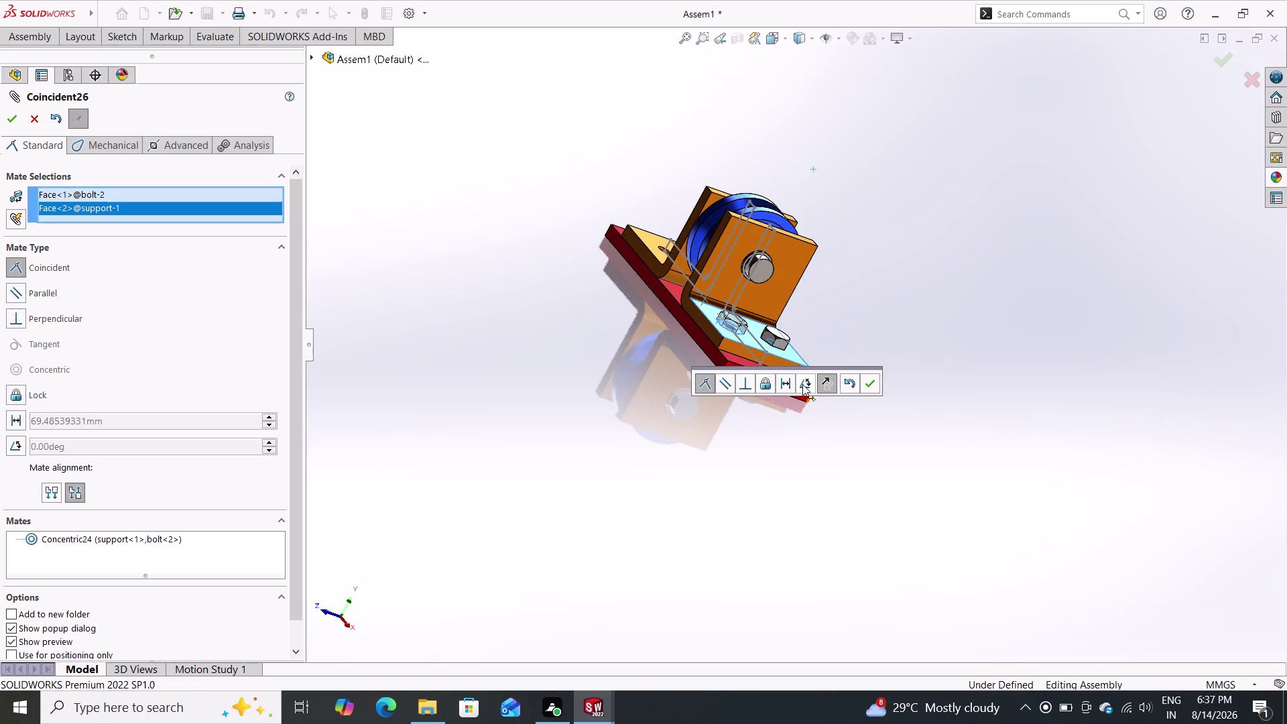
click(871, 380)
Orbit around to check both seated bolts, then close the Mate command.
middle_drag(858, 396, 854, 396)
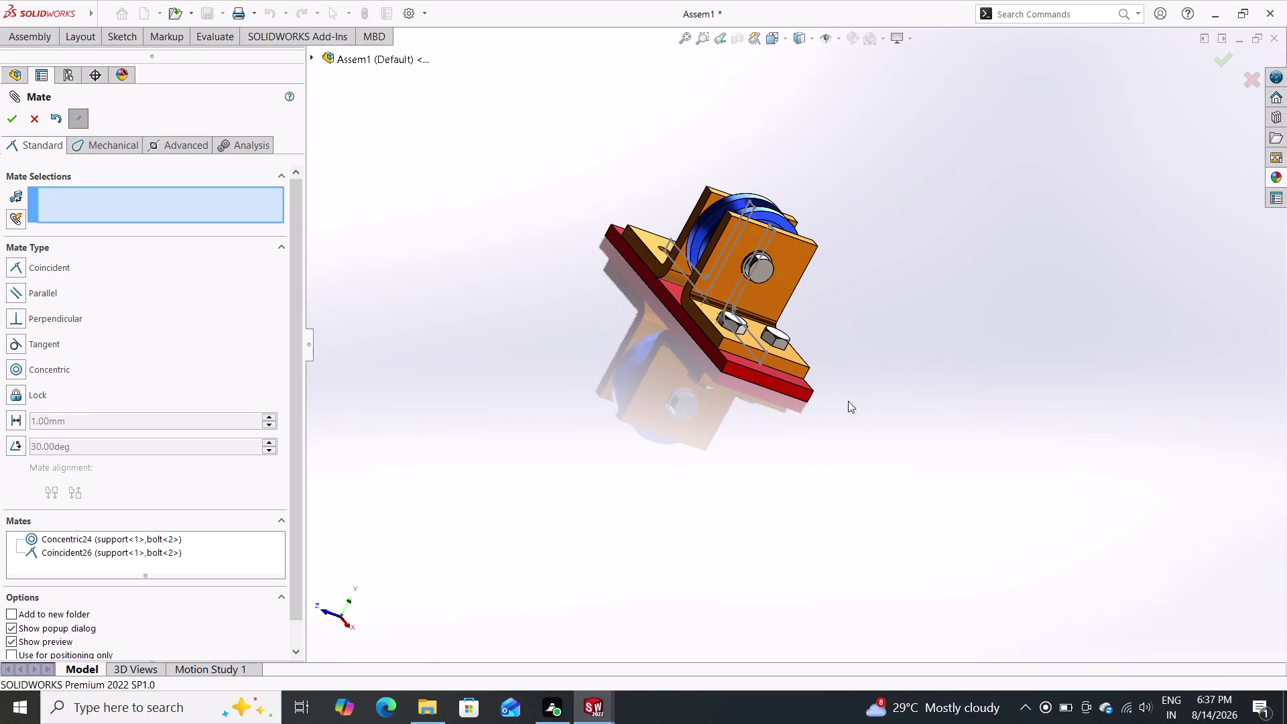
middle_drag(854, 397, 803, 472)
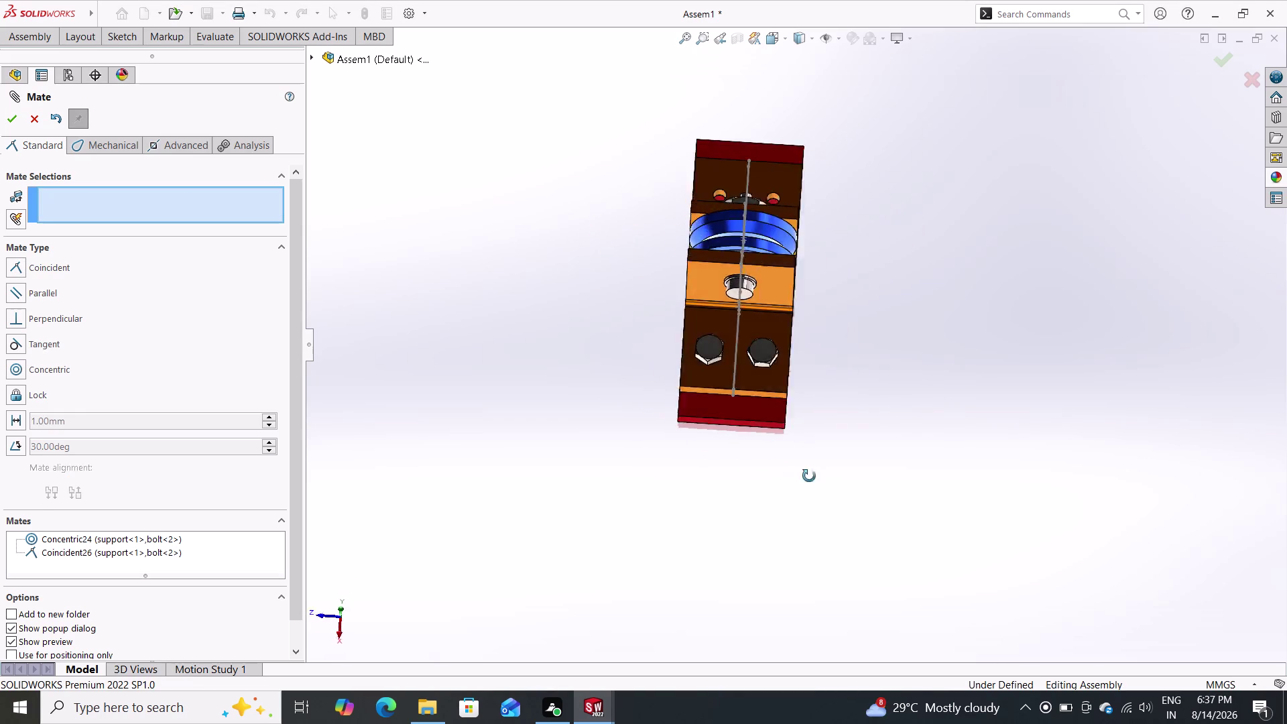
middle_drag(802, 473, 940, 387)
middle_drag(458, 273, 354, 345)
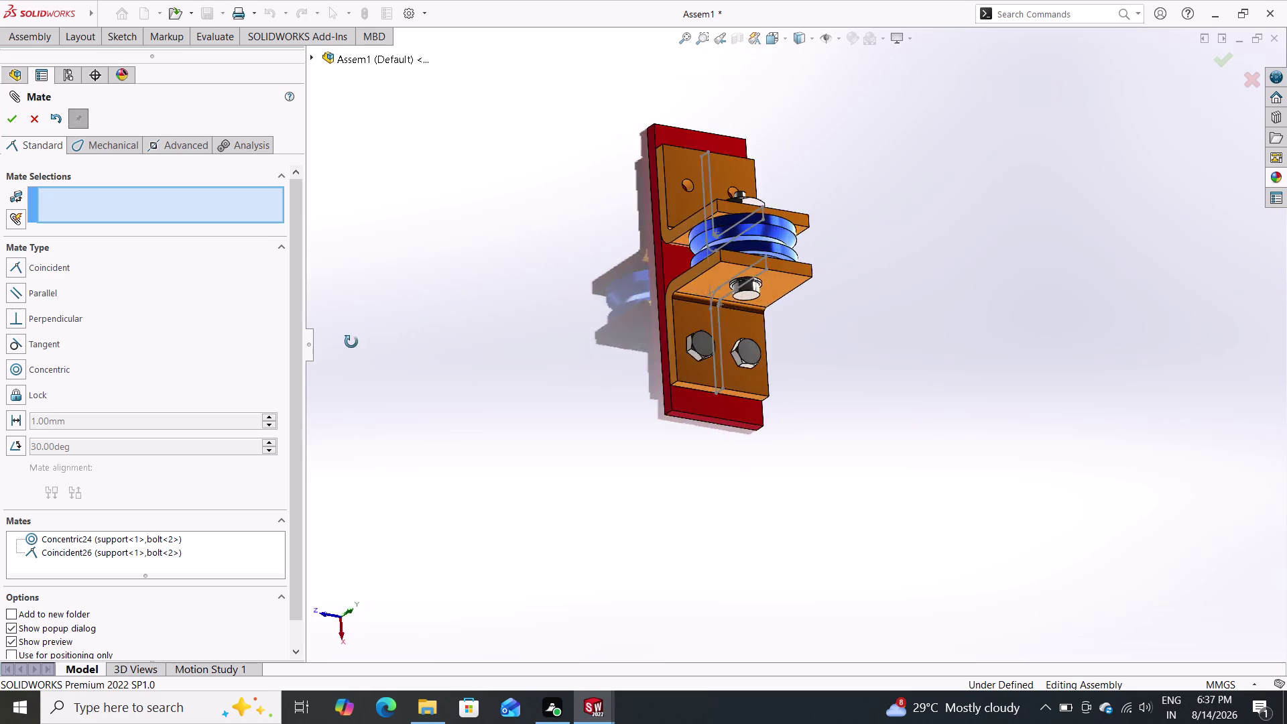
middle_drag(354, 345, 363, 305)
middle_drag(876, 300, 715, 266)
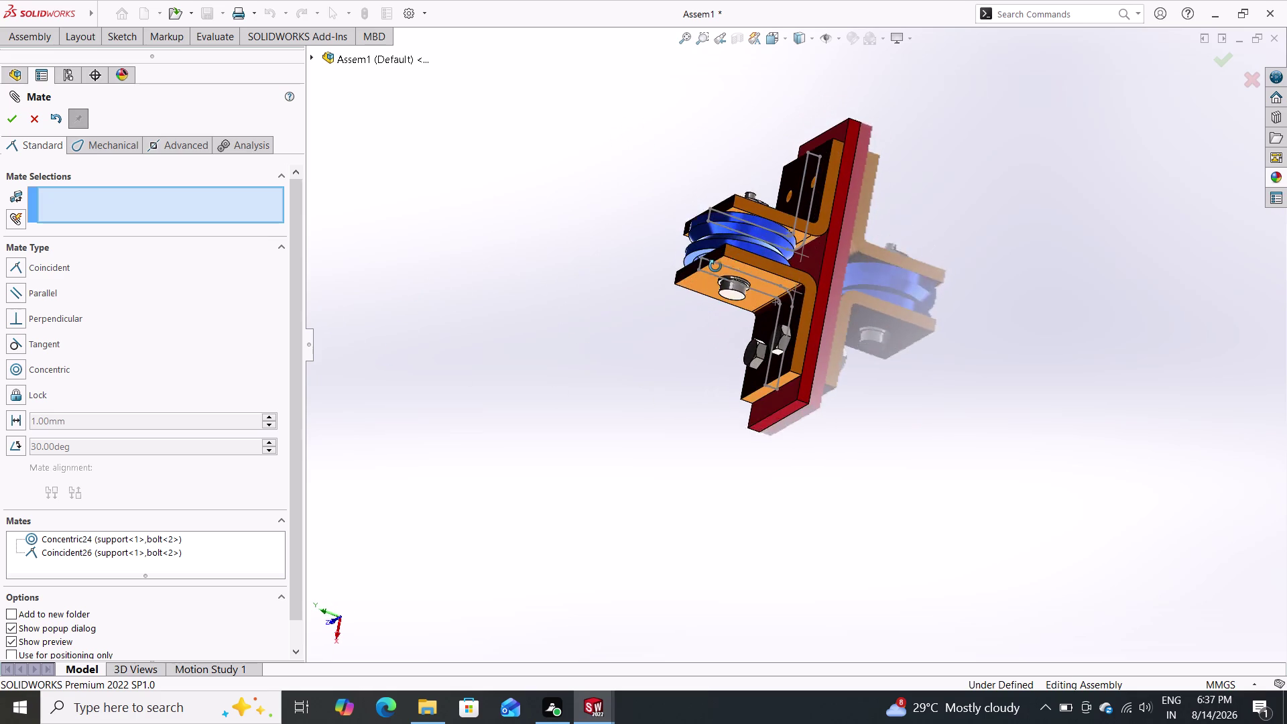
middle_drag(715, 266, 716, 266)
scroll(up, 3)
click(8, 117)
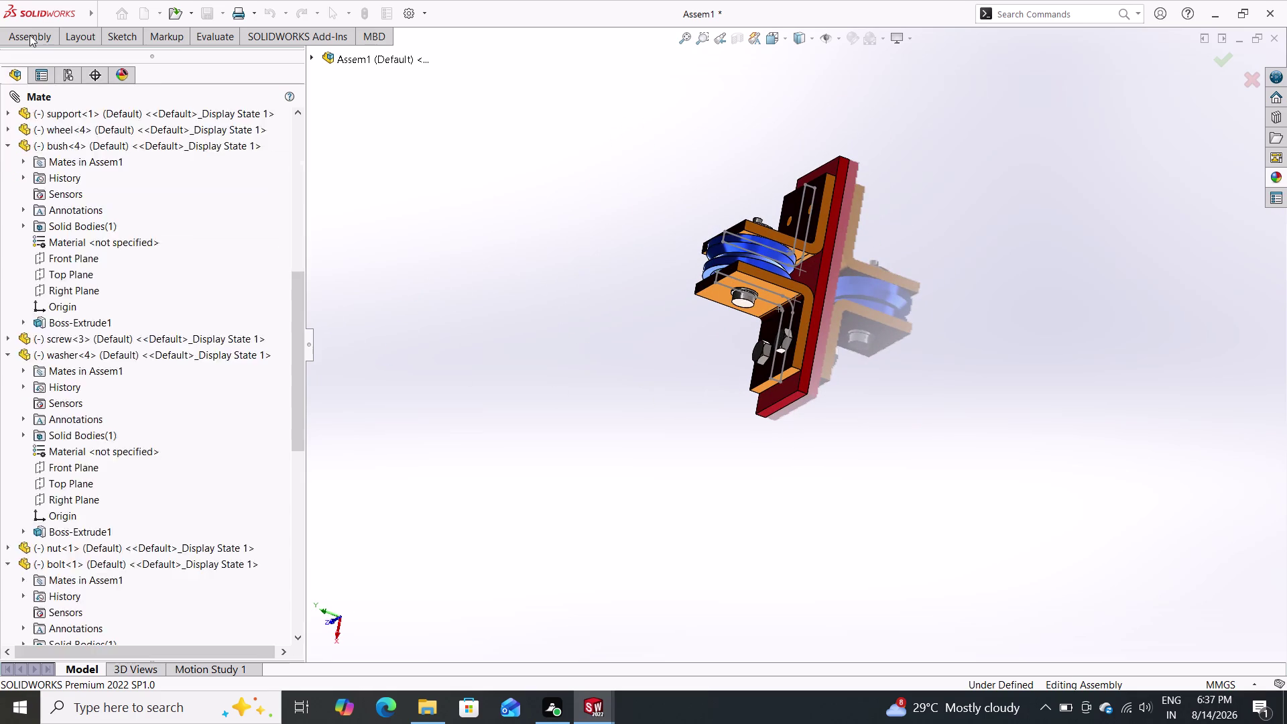
Insert another bolt component and drop it beside the support.
click(29, 35)
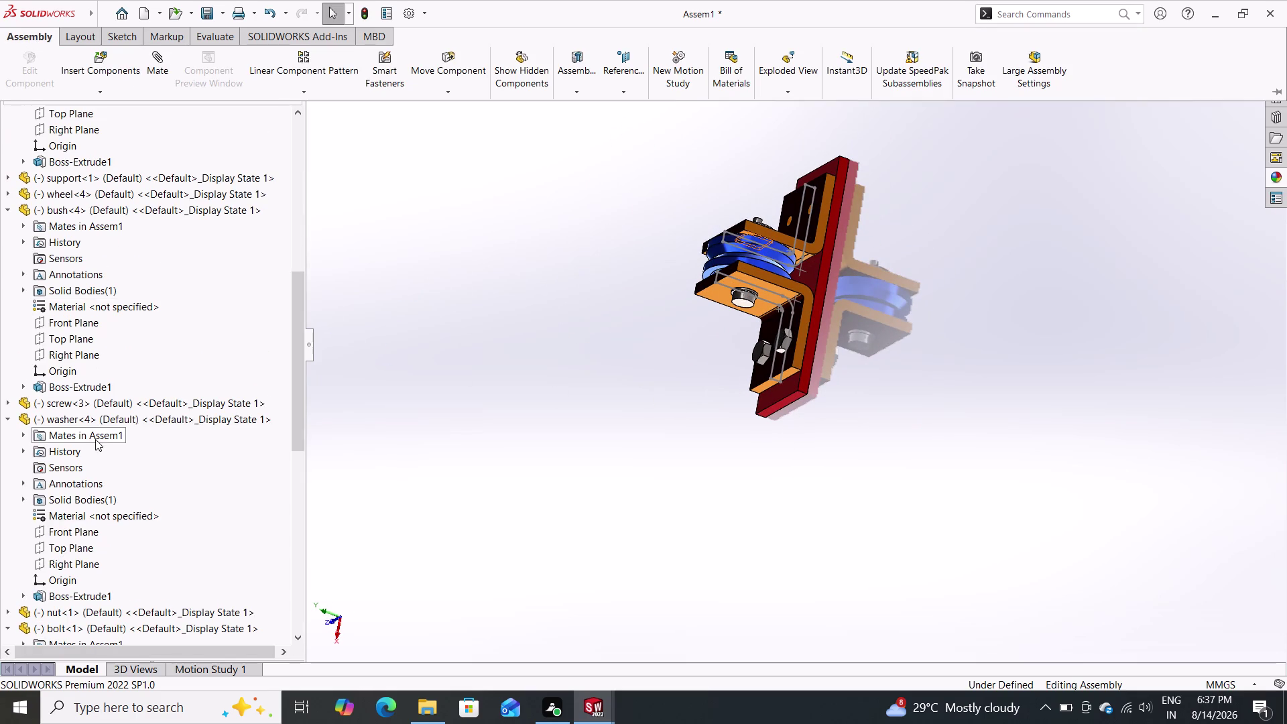
click(113, 54)
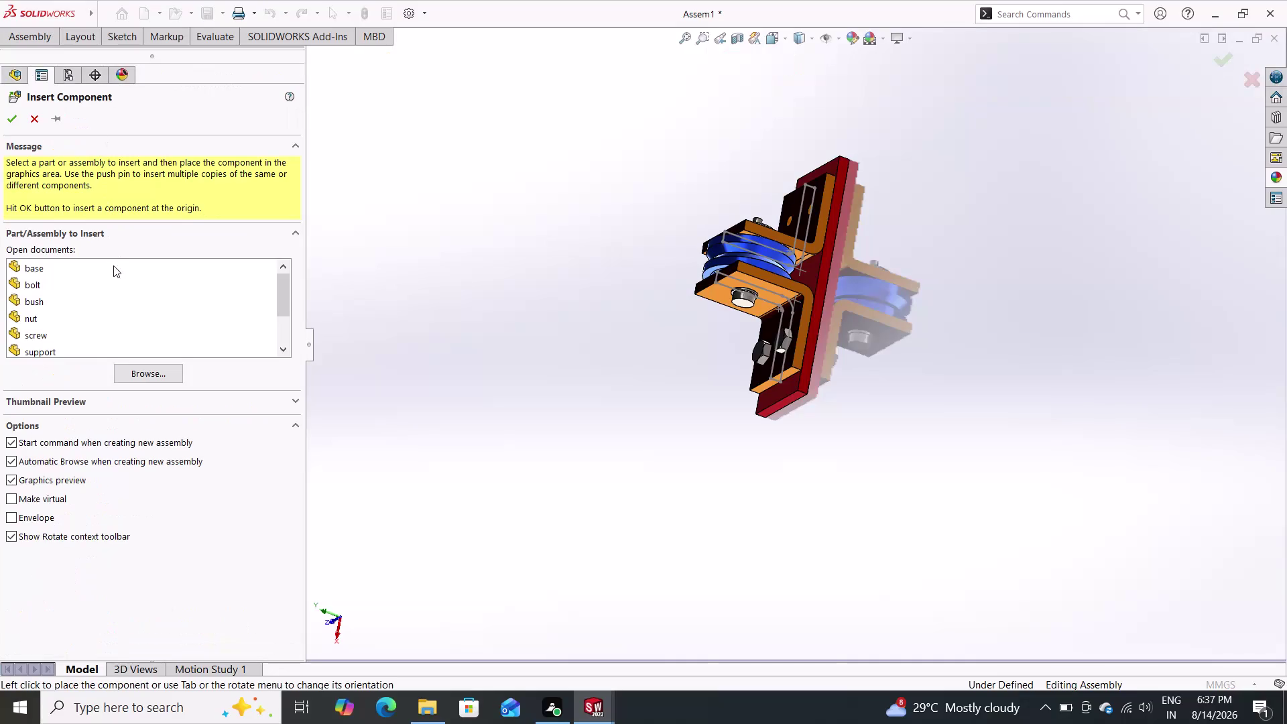
drag(25, 290, 495, 348)
click(496, 348)
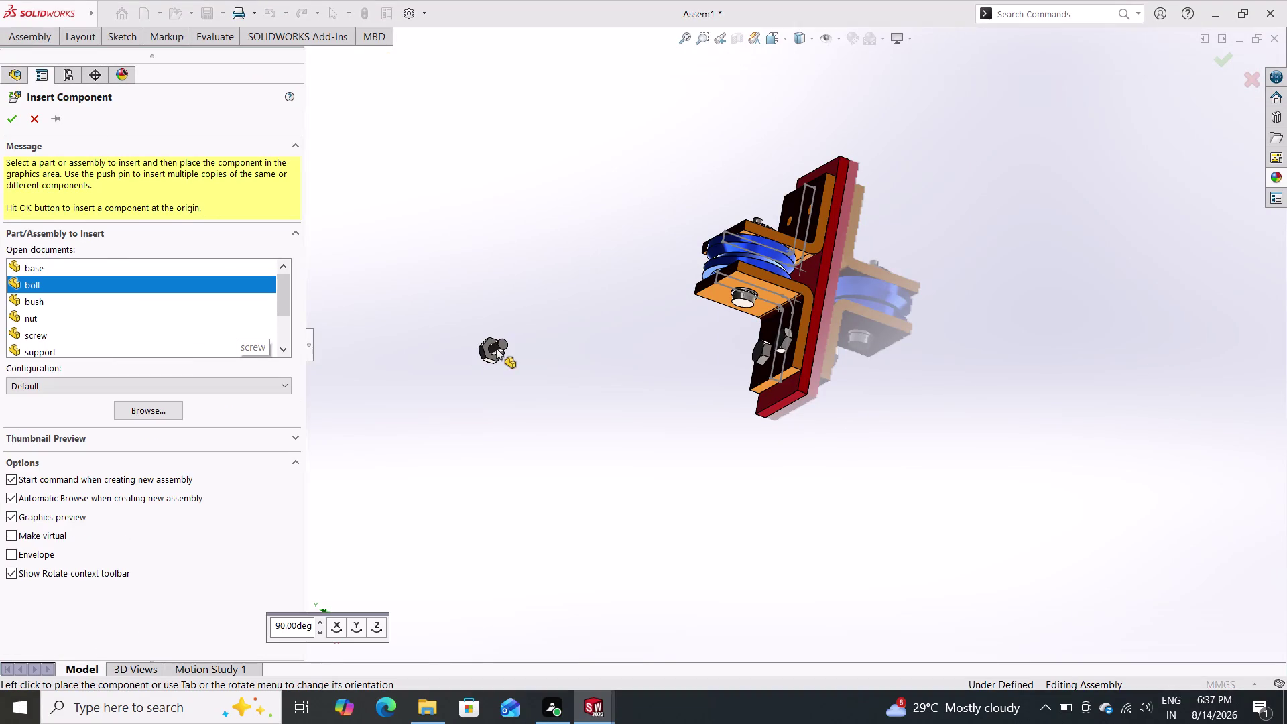
click(494, 348)
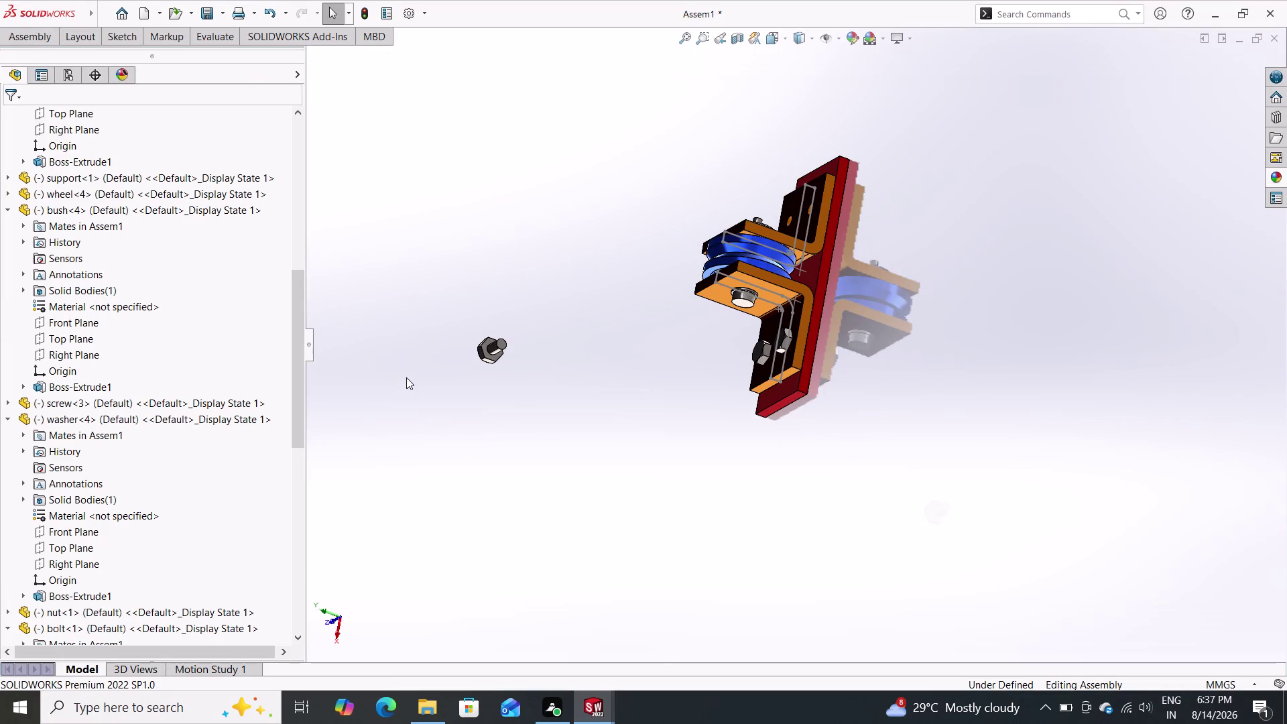
Adjust the view and start a new mate for the added bolt.
scroll(down, 3)
middle_drag(944, 157, 963, 186)
scroll(up, 3)
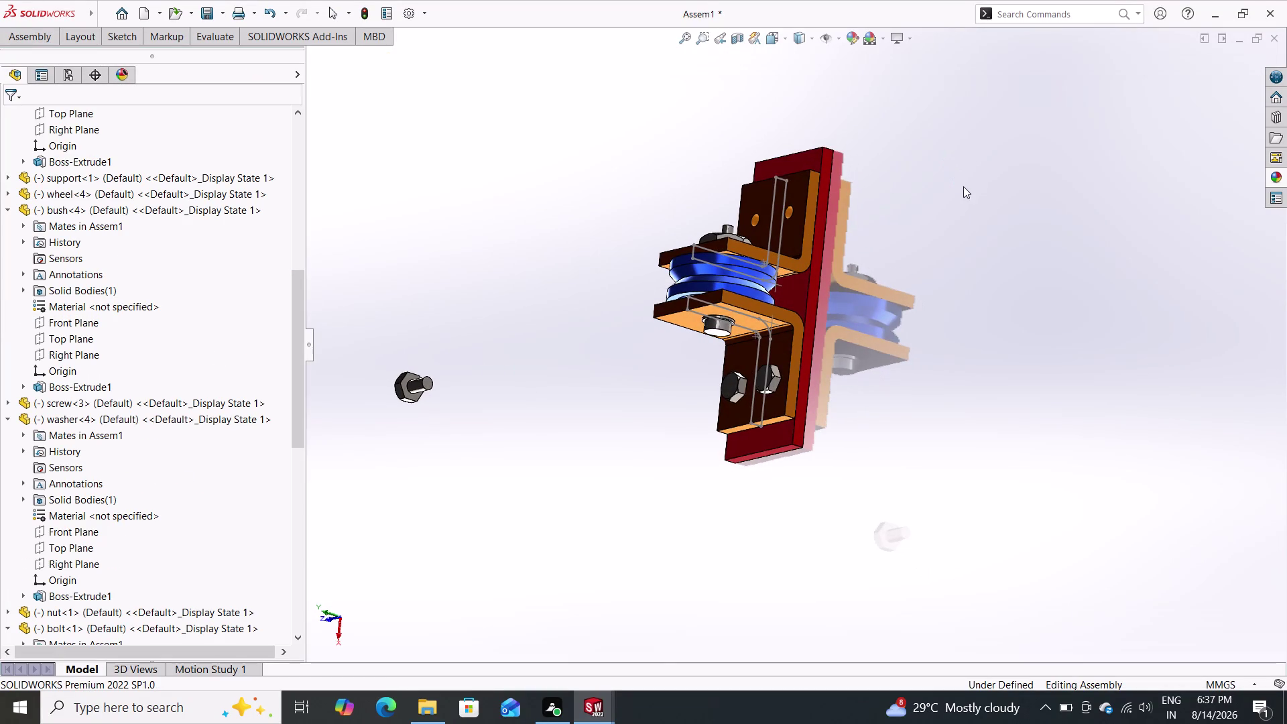
double_click(46, 37)
double_click(152, 67)
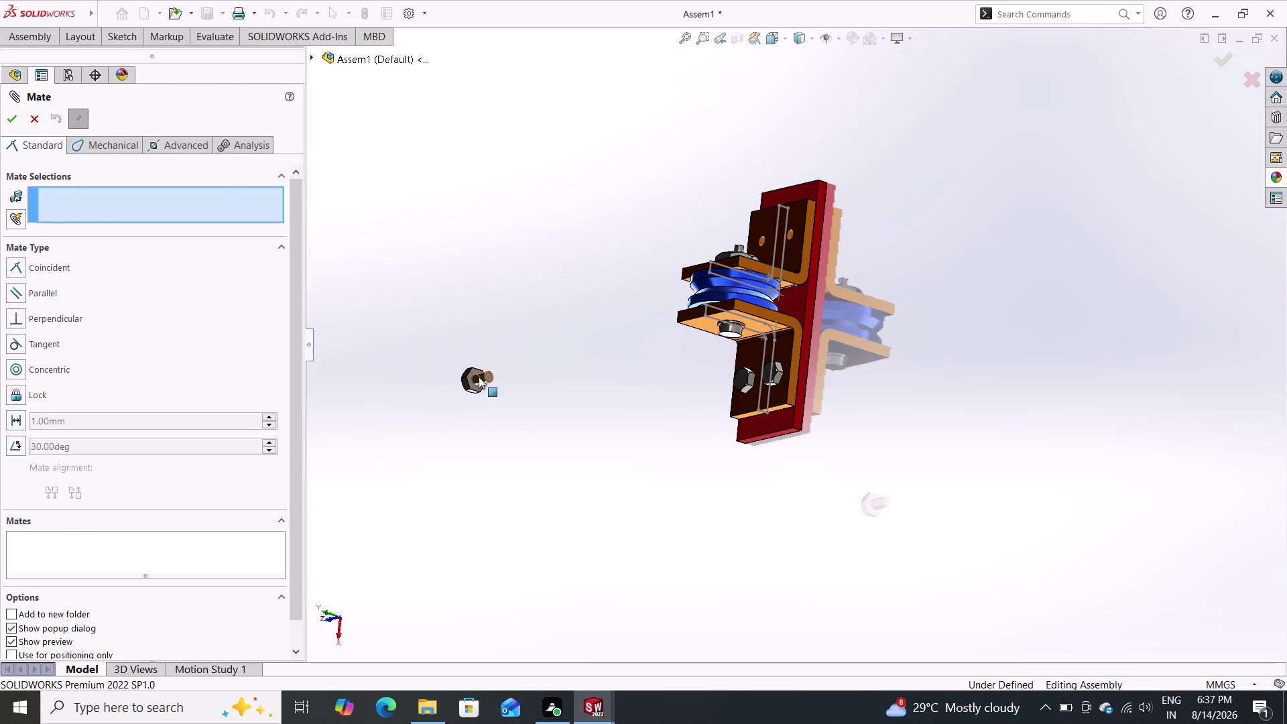
Mate bolt<3>'s axis concentric with the support hole edge, flipping its alignment.
click(478, 376)
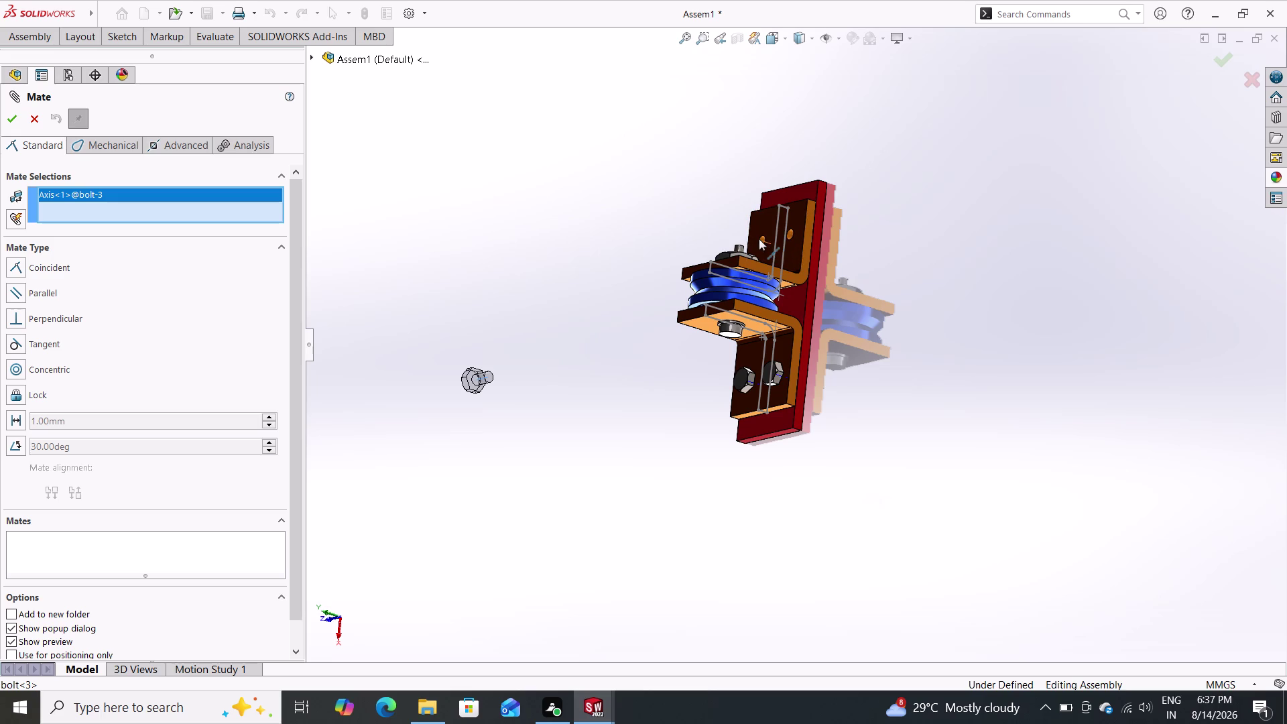
click(758, 238)
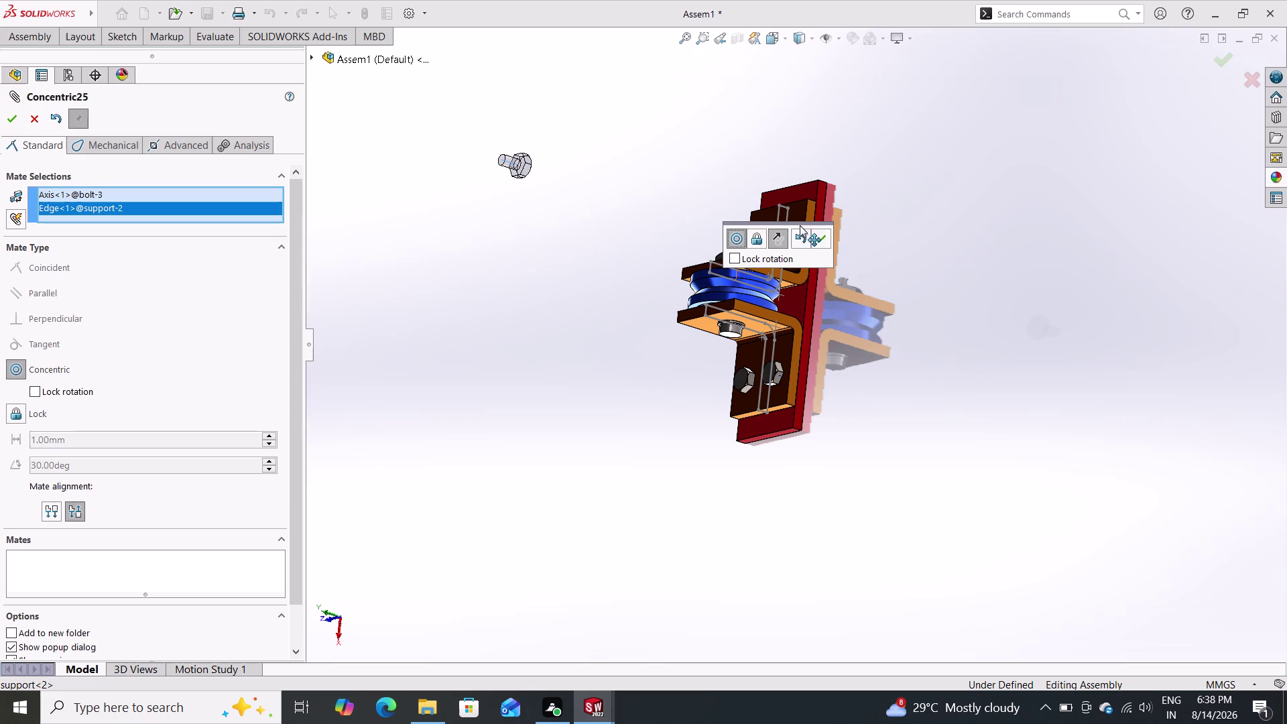
double_click(782, 236)
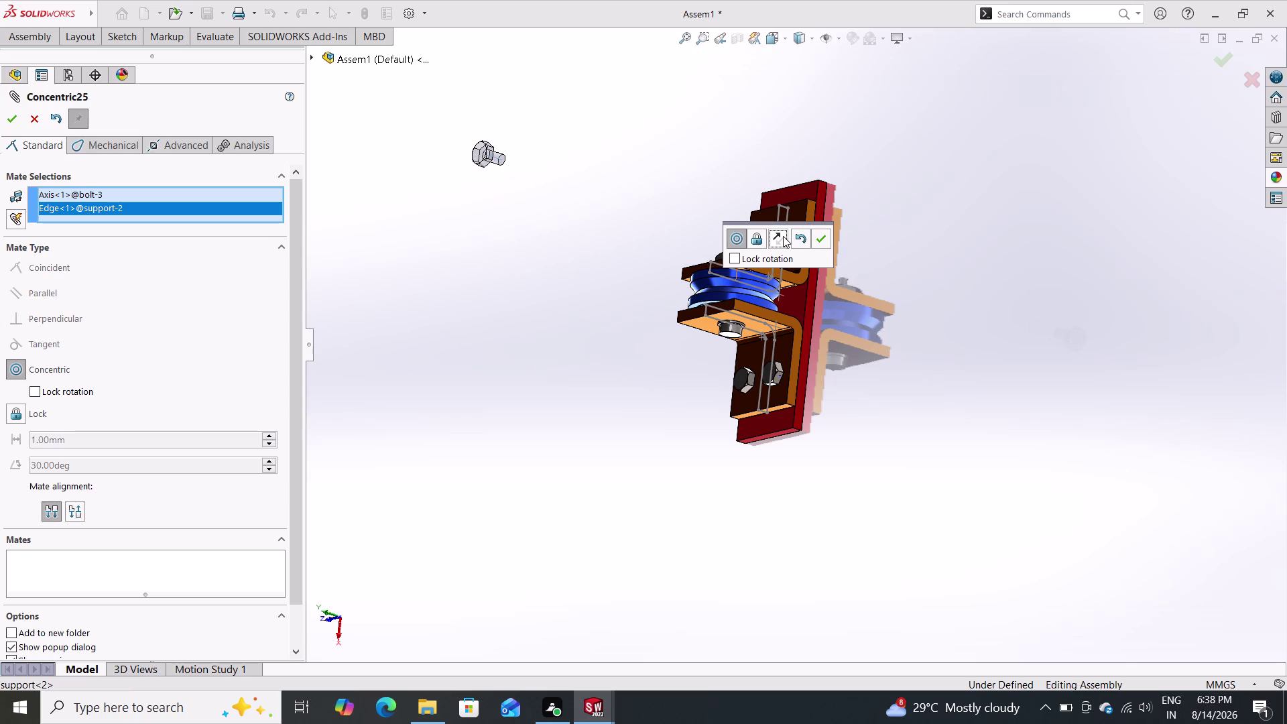
double_click(822, 235)
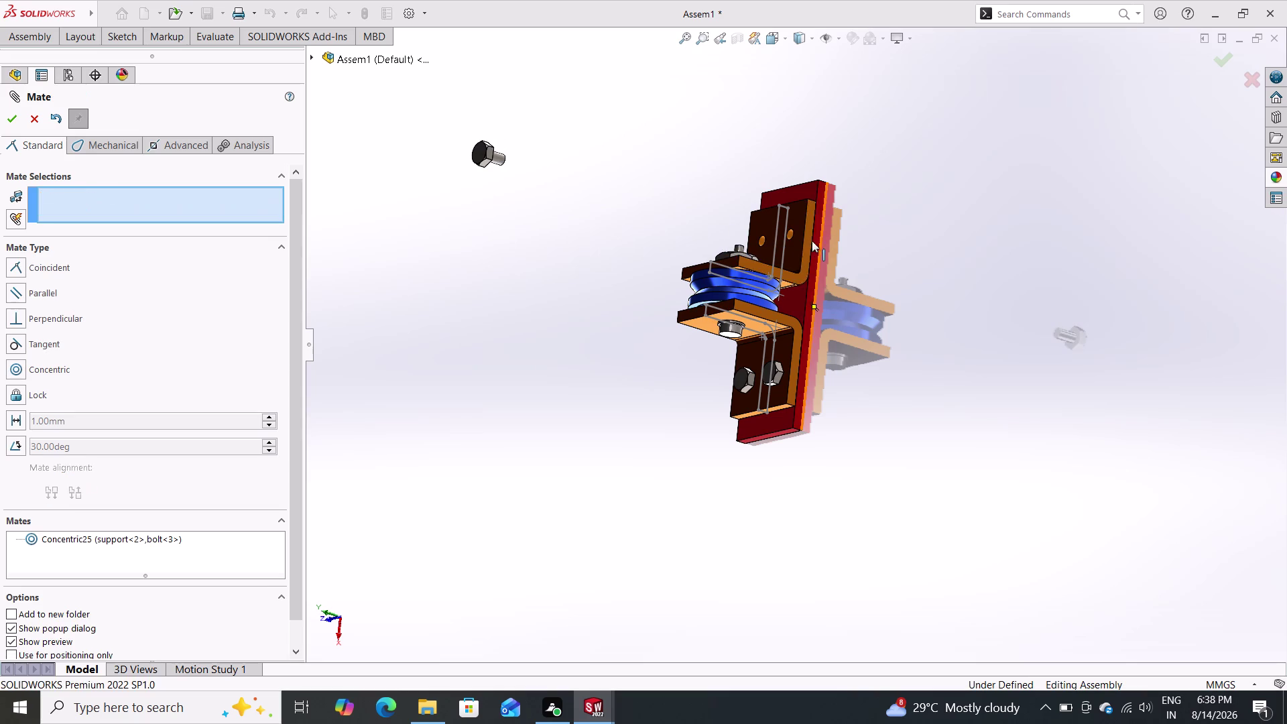
middle_drag(616, 306, 488, 432)
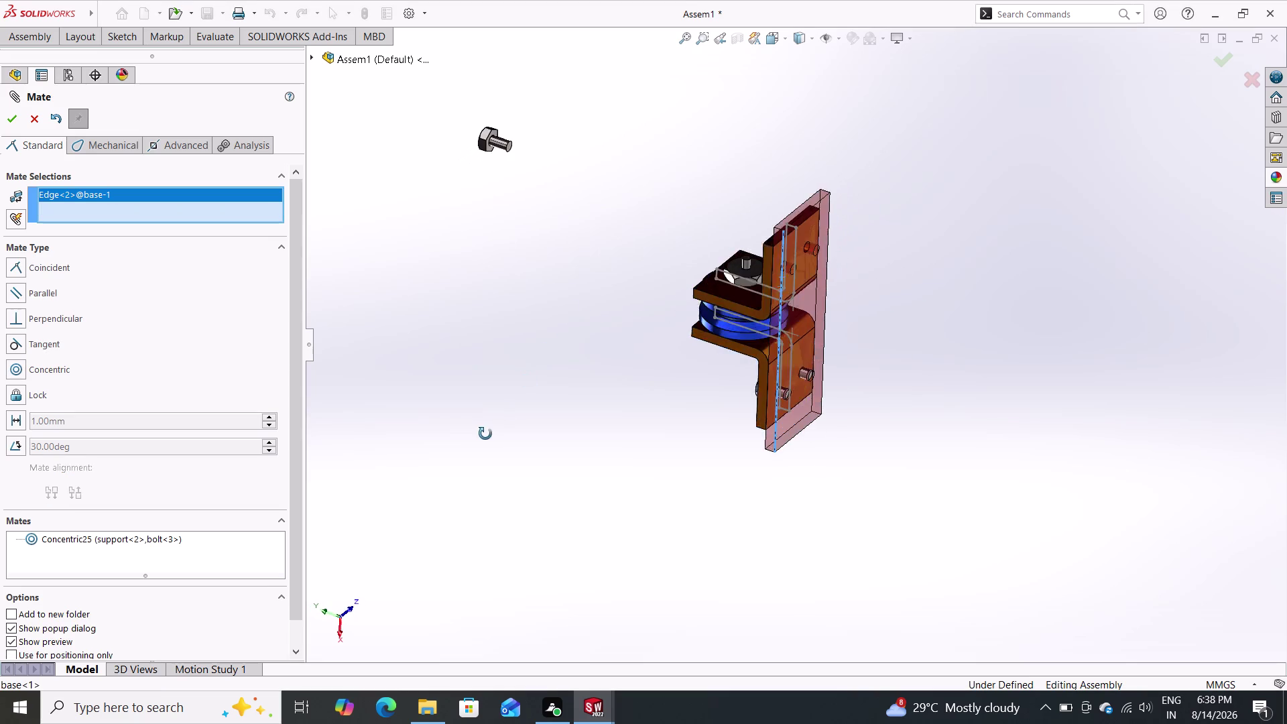
middle_drag(487, 432, 451, 470)
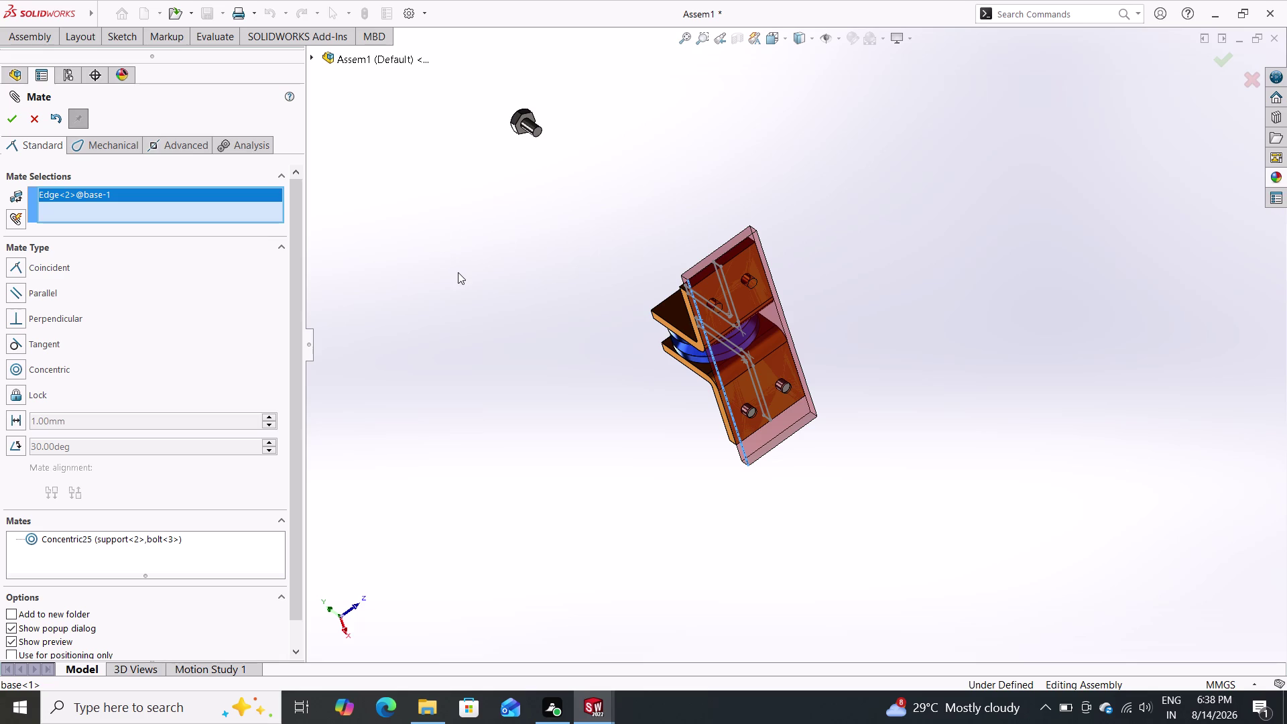
double_click(30, 122)
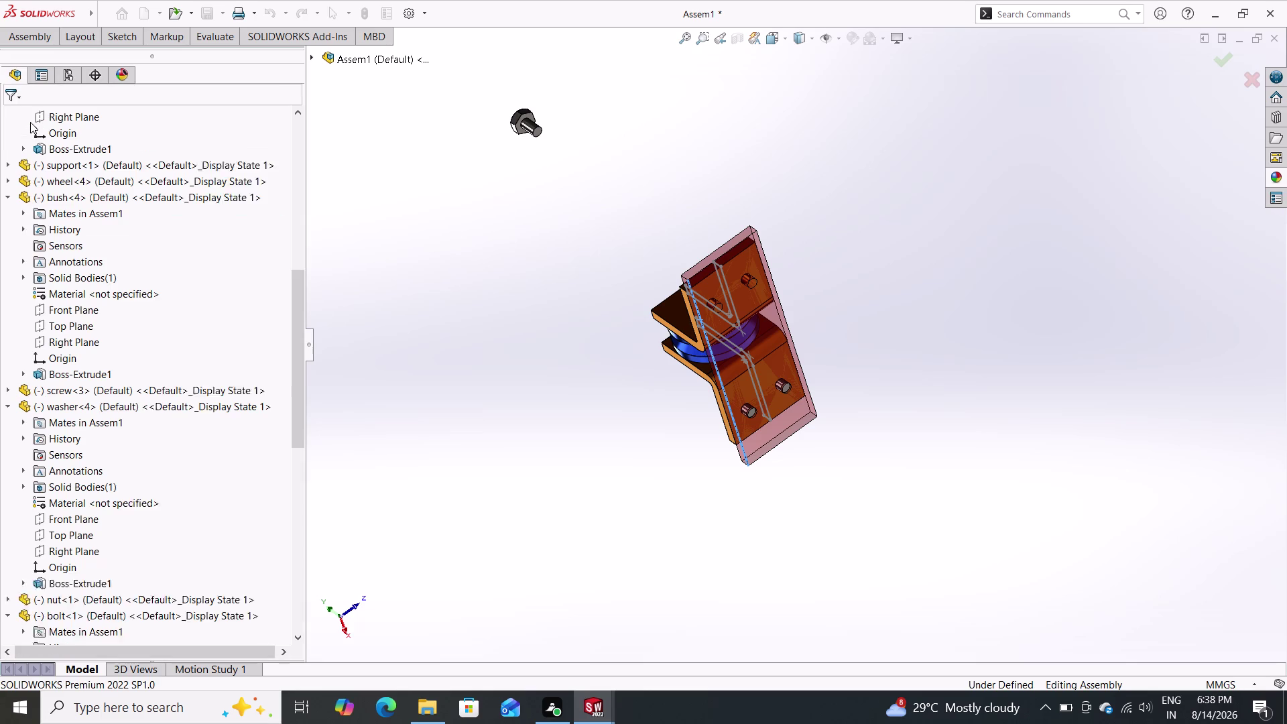
Add a coincident mate between bolt<3>'s head face and the support hole edge.
double_click(32, 35)
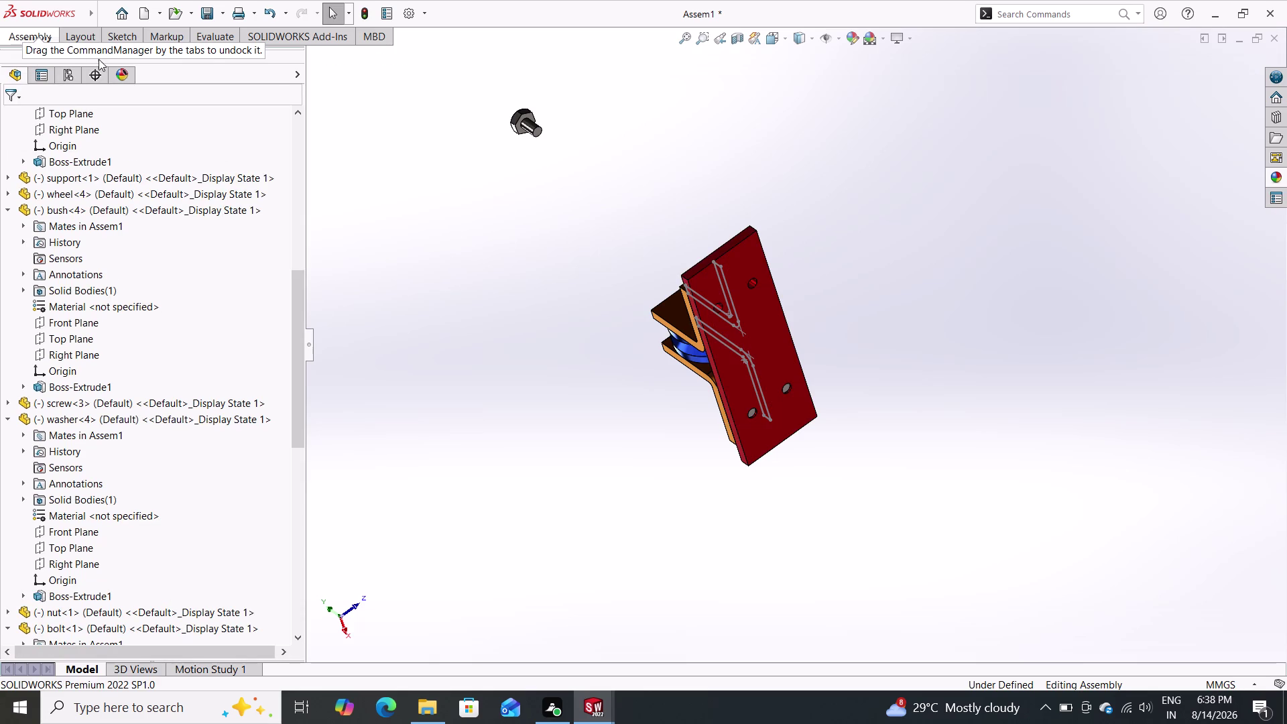
click(159, 67)
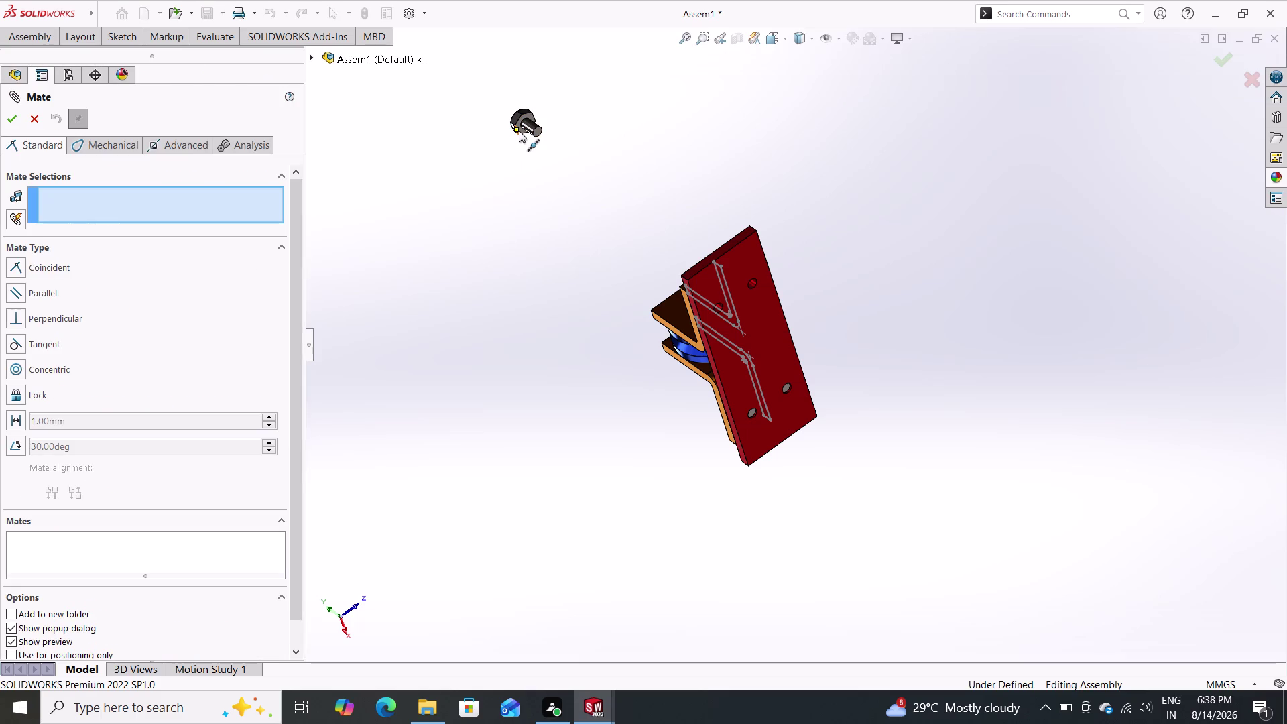
double_click(519, 130)
middle_drag(587, 238, 588, 331)
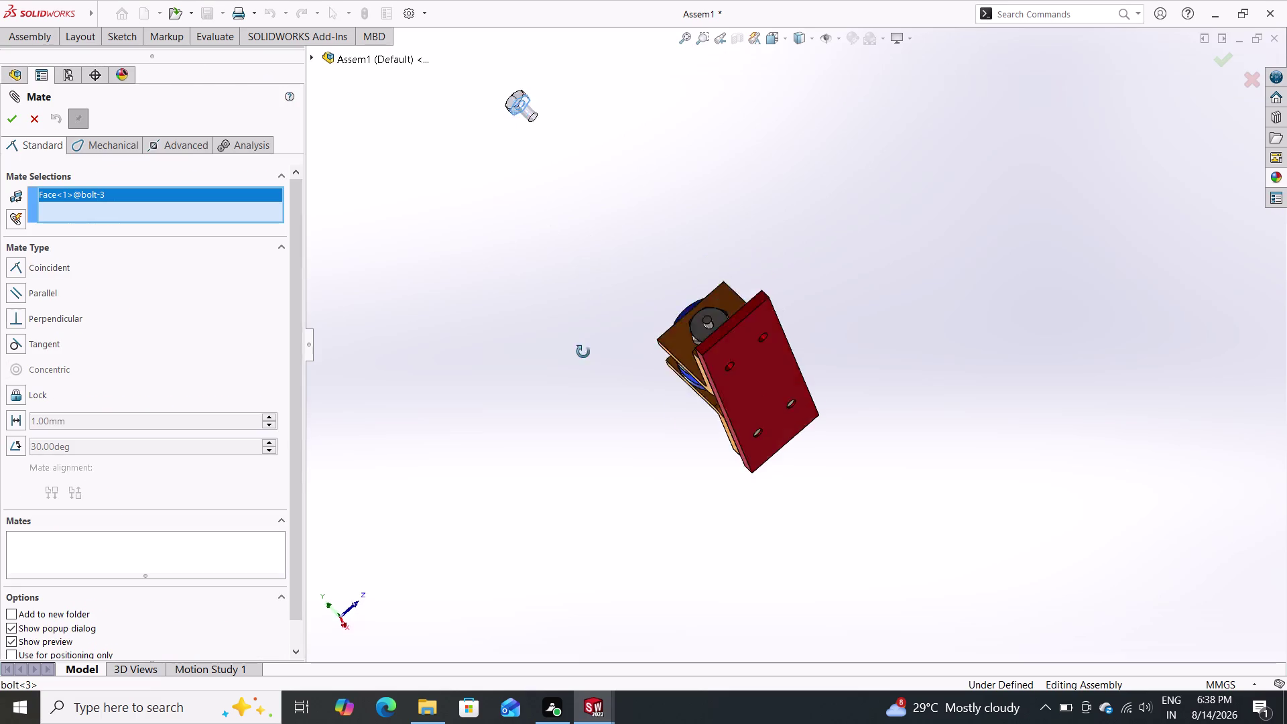
middle_drag(587, 331, 638, 562)
scroll(up, 3)
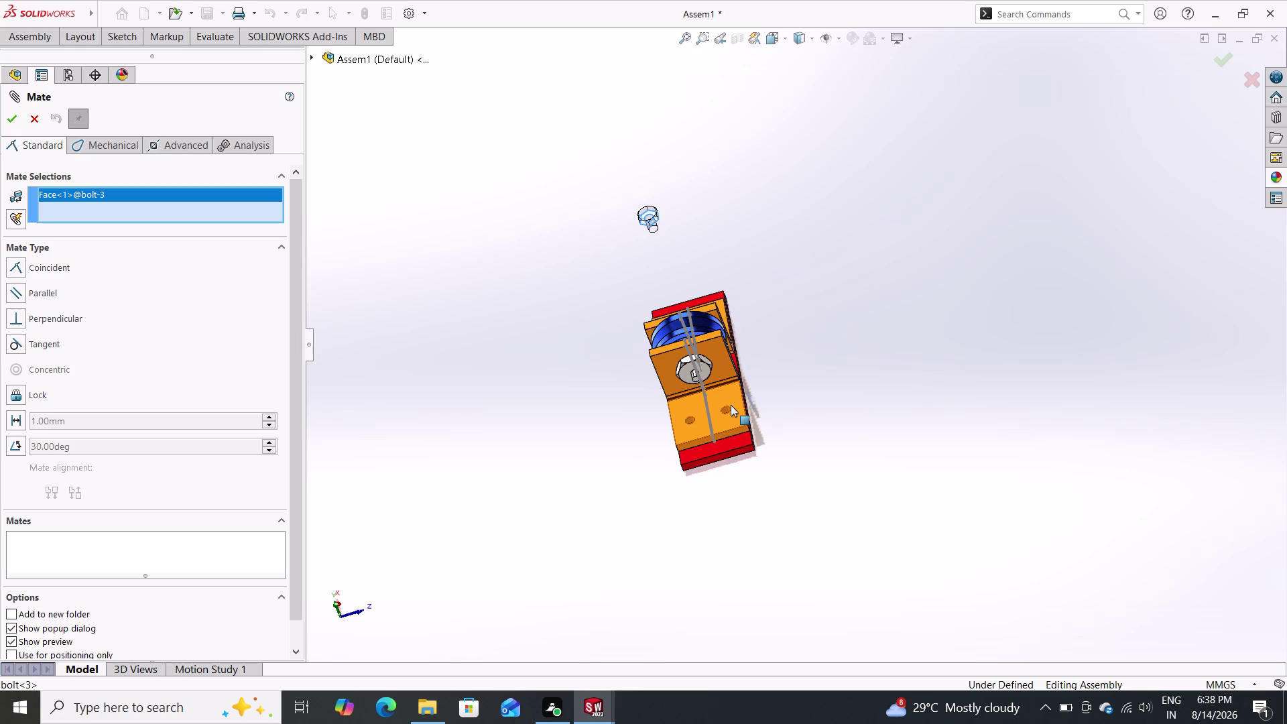
click(726, 408)
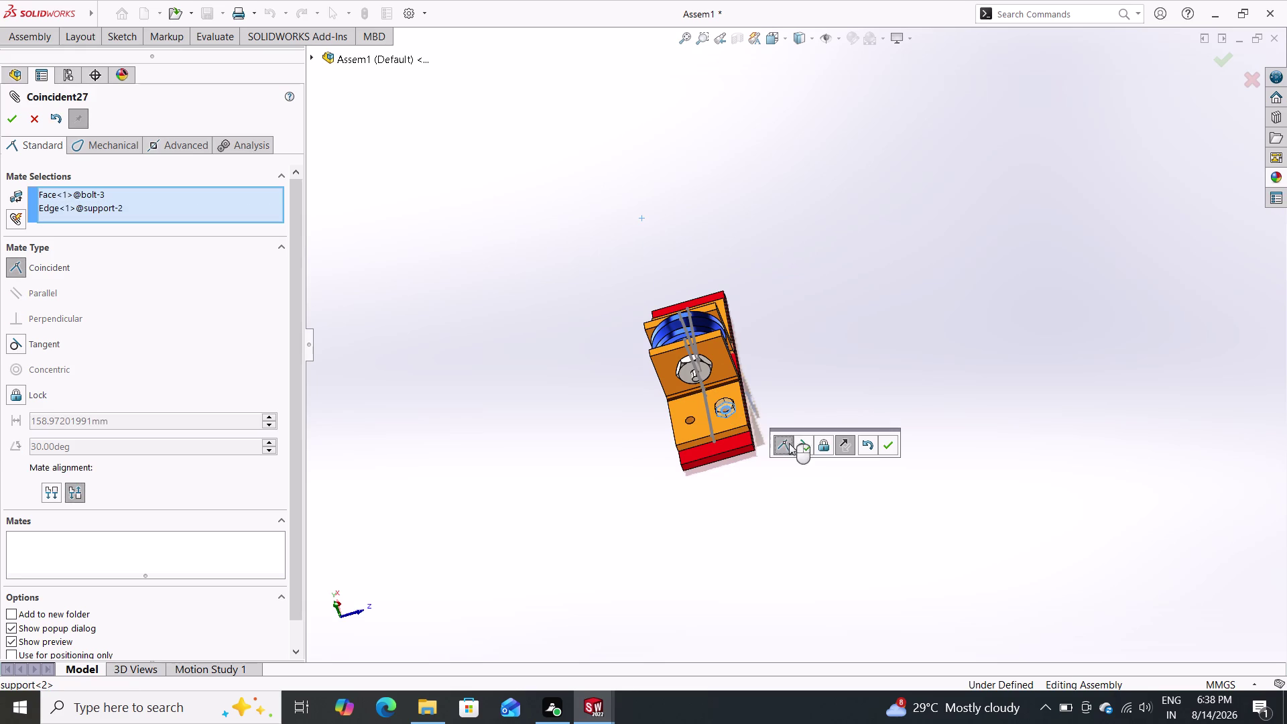
click(888, 448)
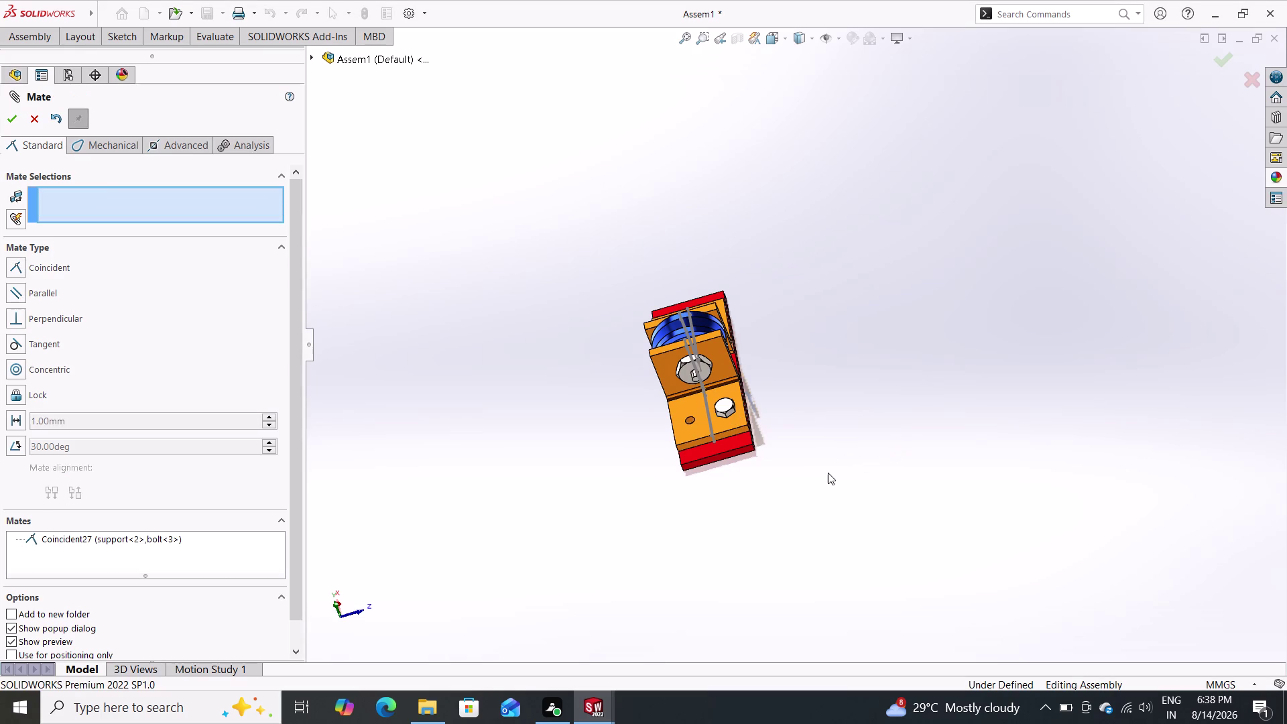
middle_drag(828, 474, 871, 470)
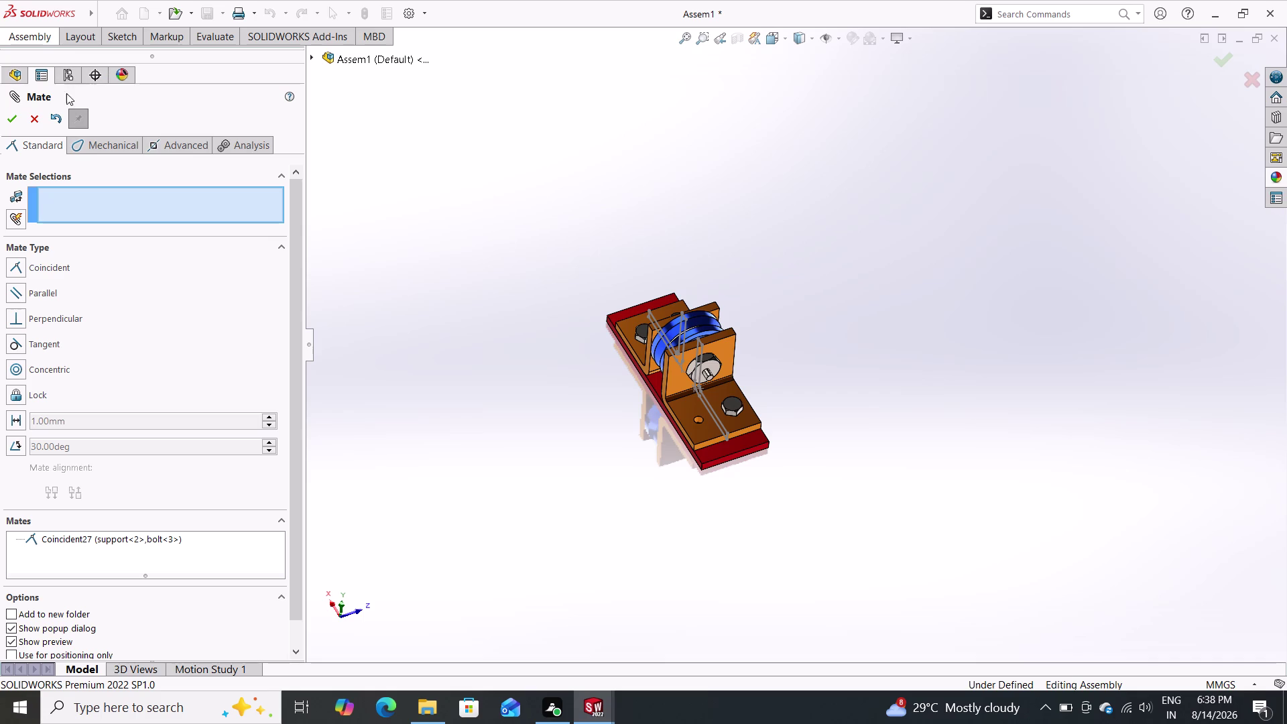
double_click(9, 126)
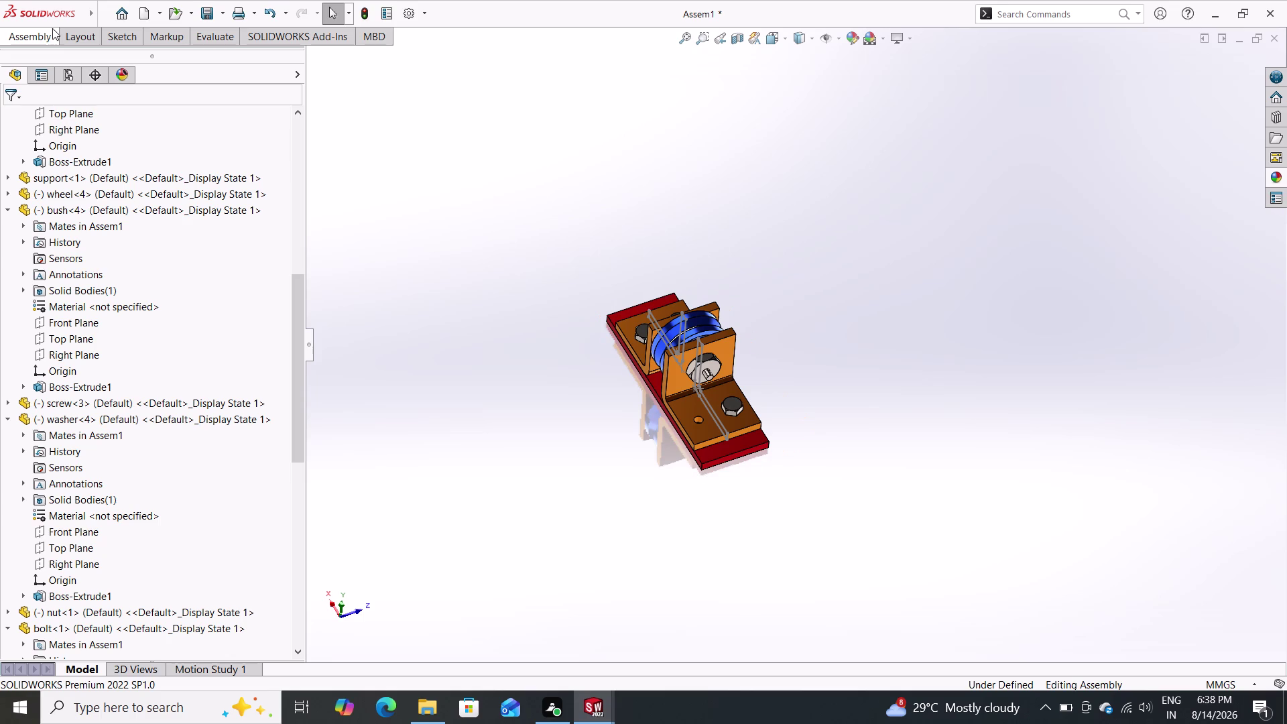
click(25, 35)
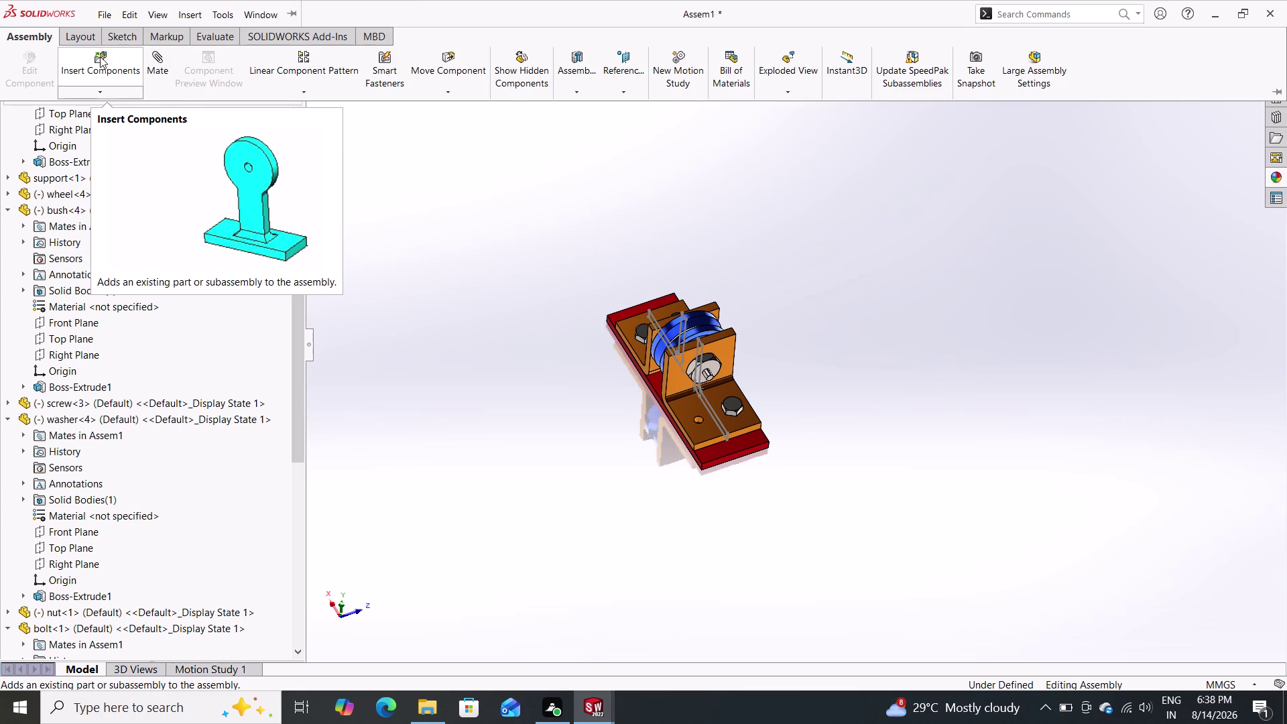
Insert a fourth bolt and place it beside the assembly.
double_click(98, 65)
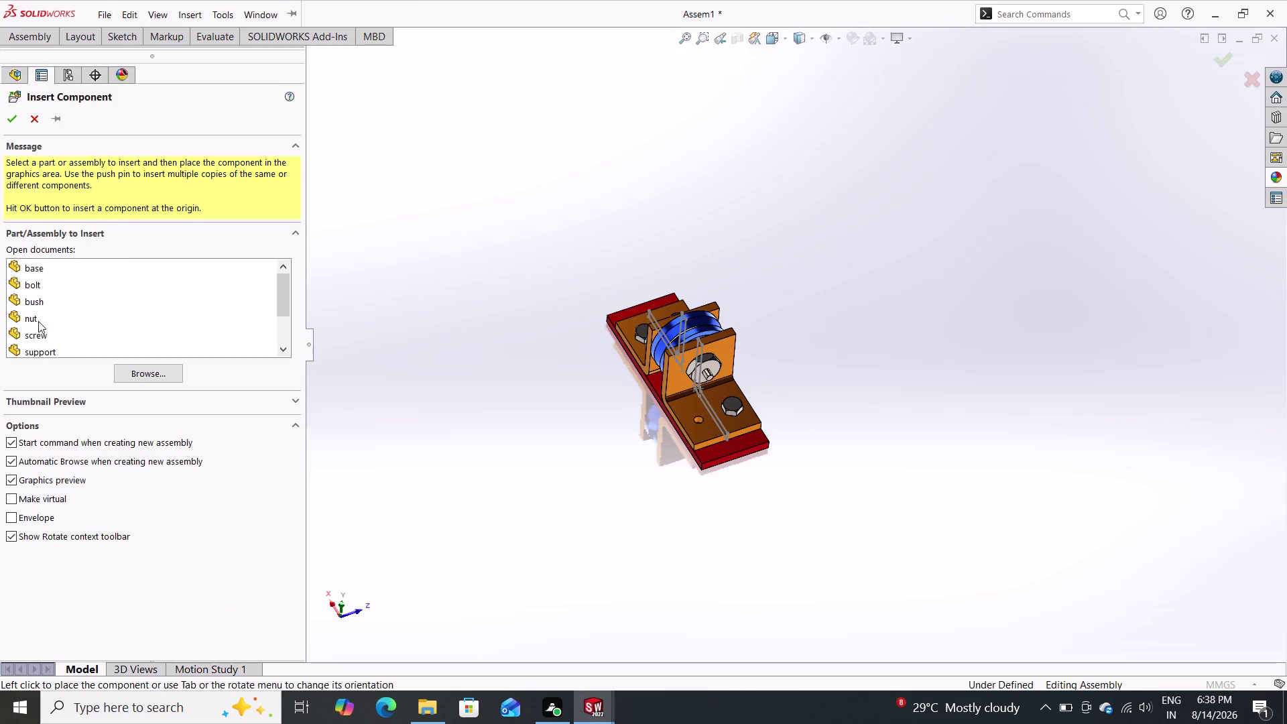
drag(29, 288, 479, 381)
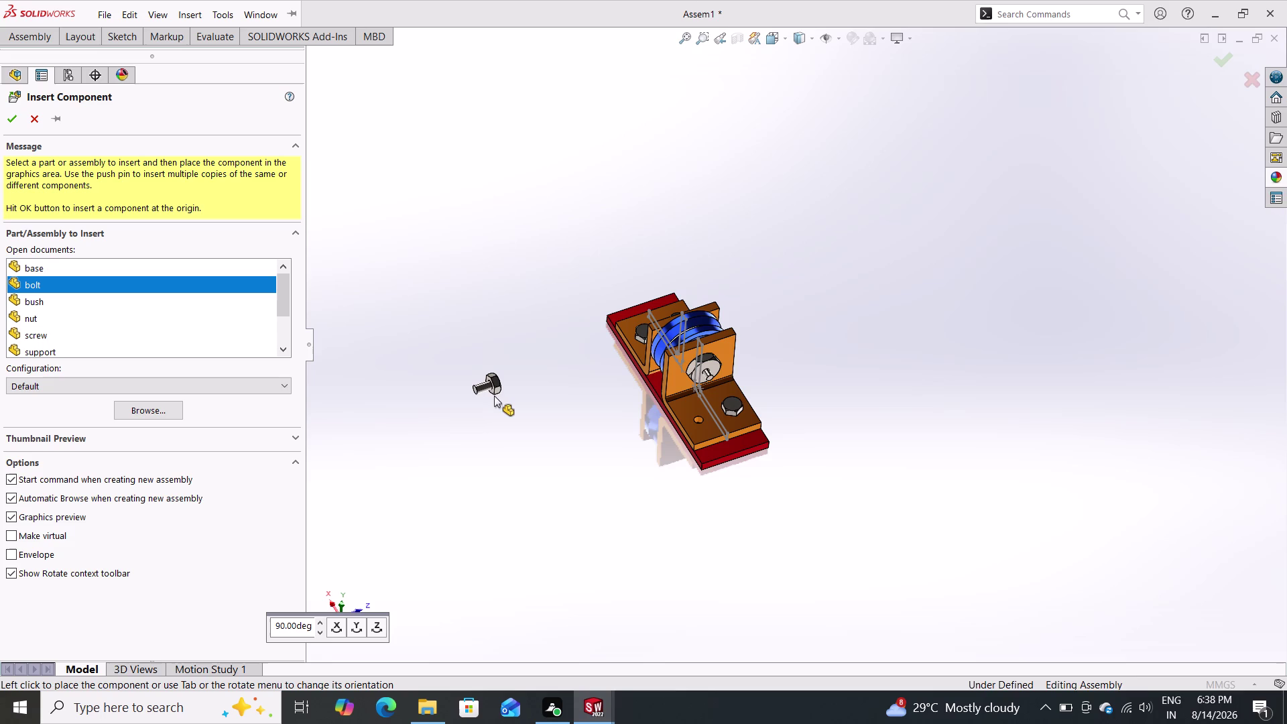
click(506, 405)
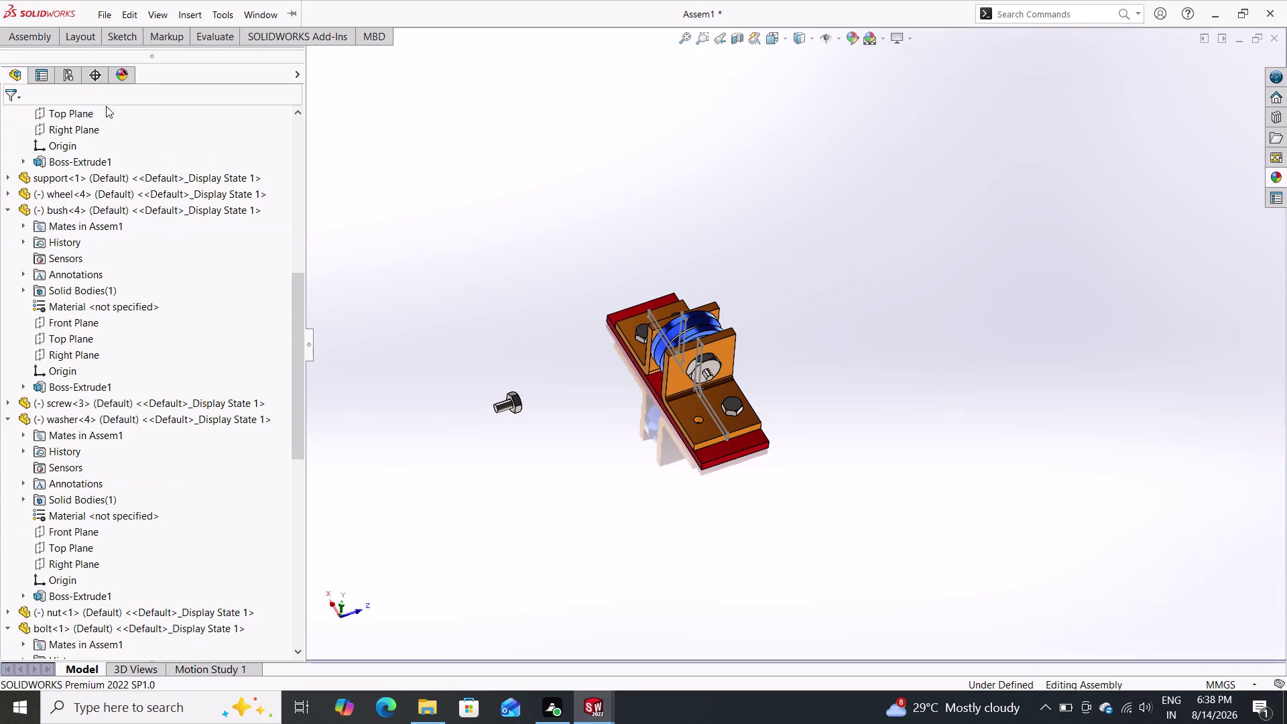
click(40, 40)
triple_click(154, 65)
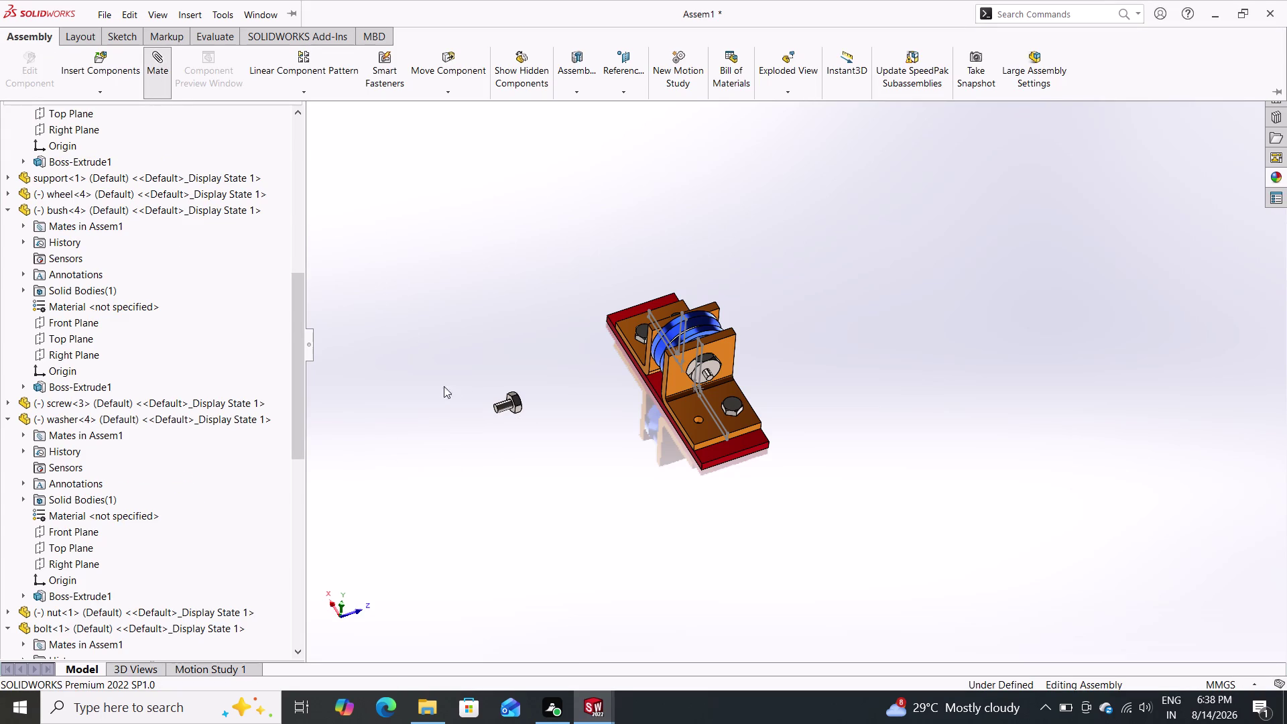
Mate bolt<4> to the empty support hole edge with flipped alignment.
click(502, 406)
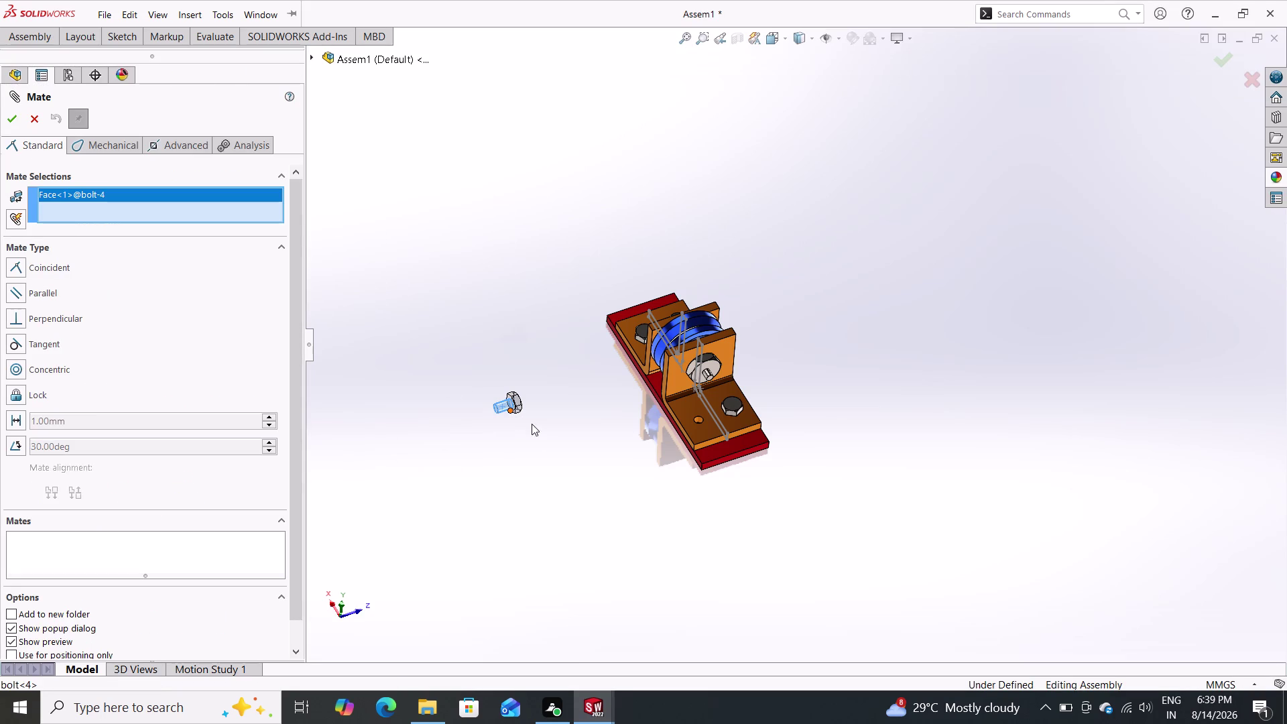
click(698, 421)
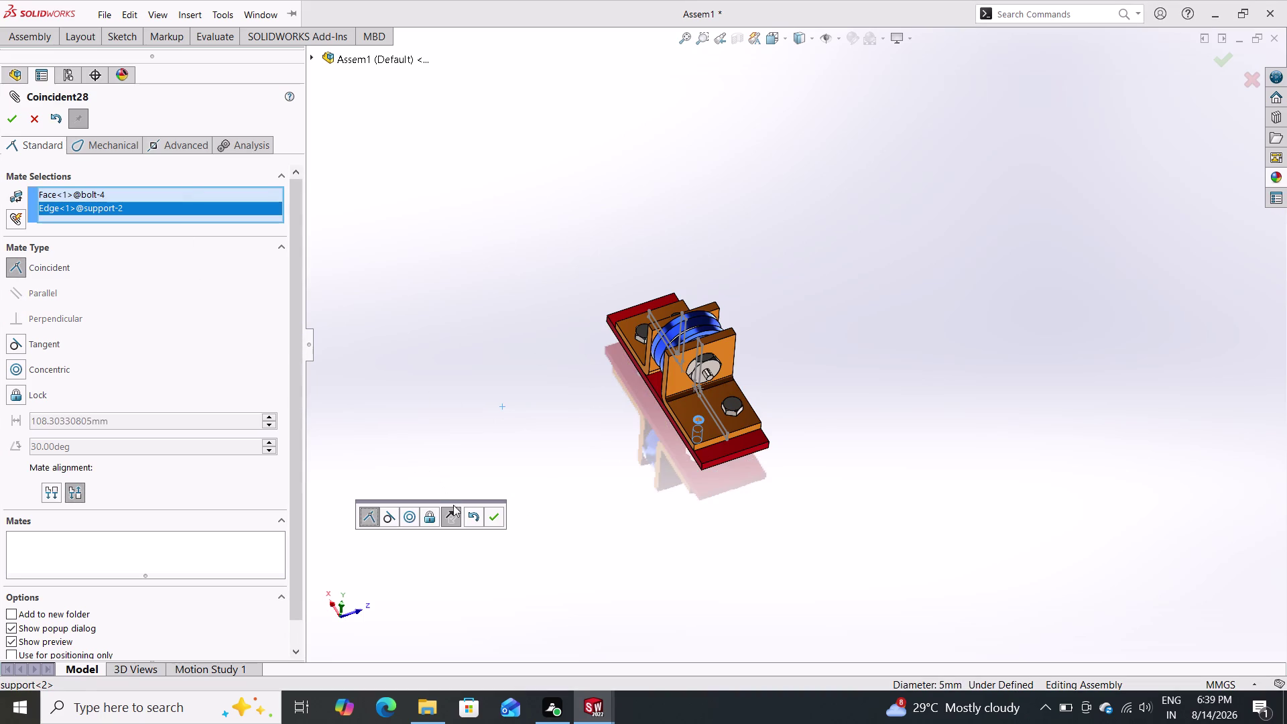
double_click(452, 507)
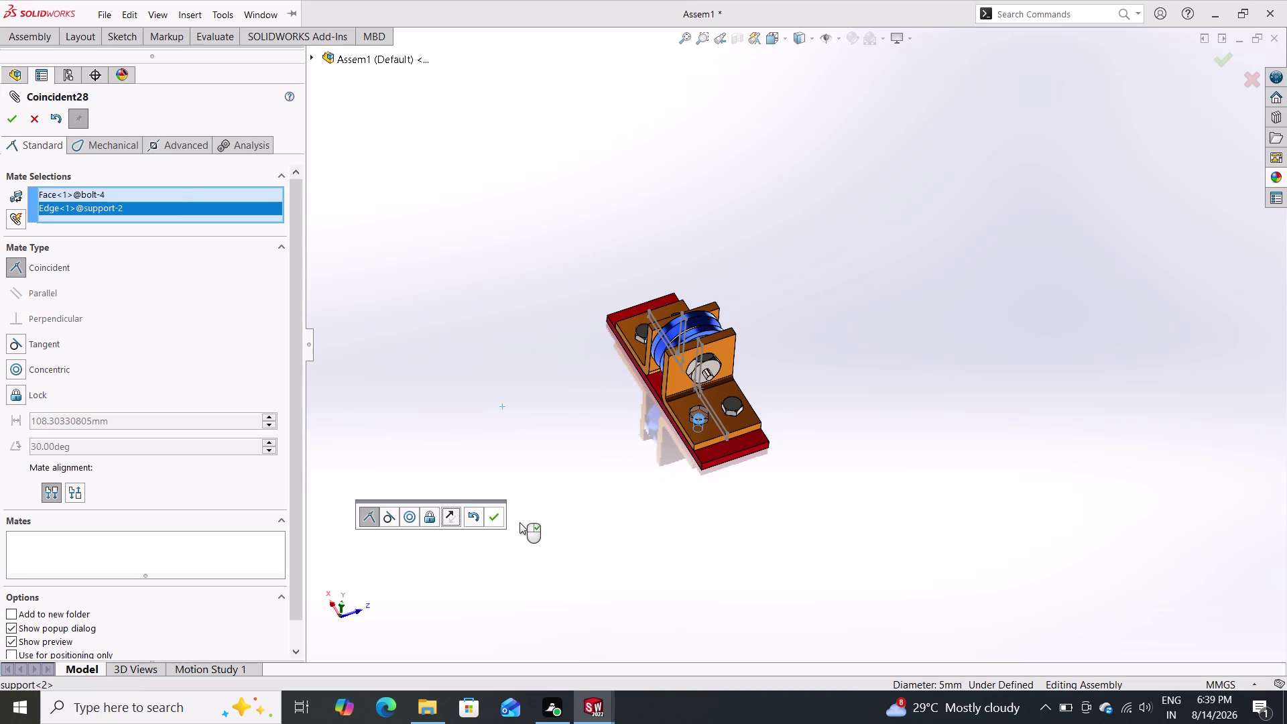
click(492, 516)
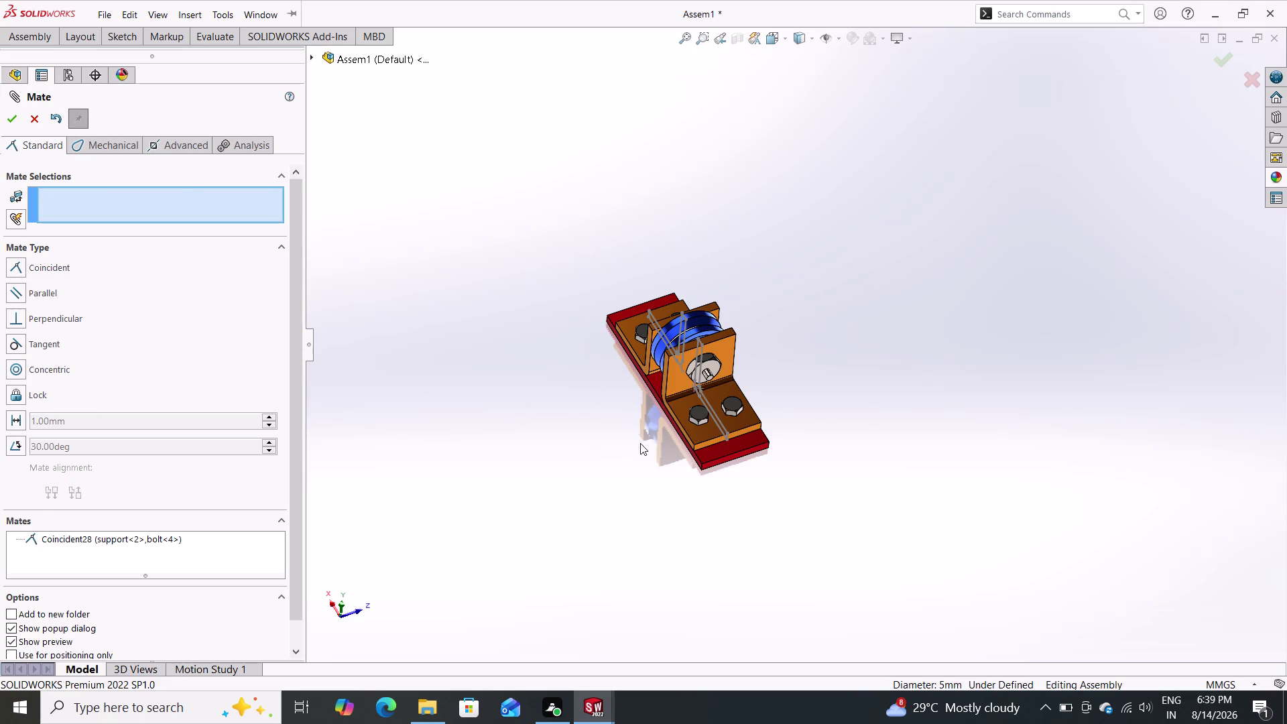
drag(696, 411, 699, 336)
middle_drag(583, 469, 593, 346)
scroll(up, 3)
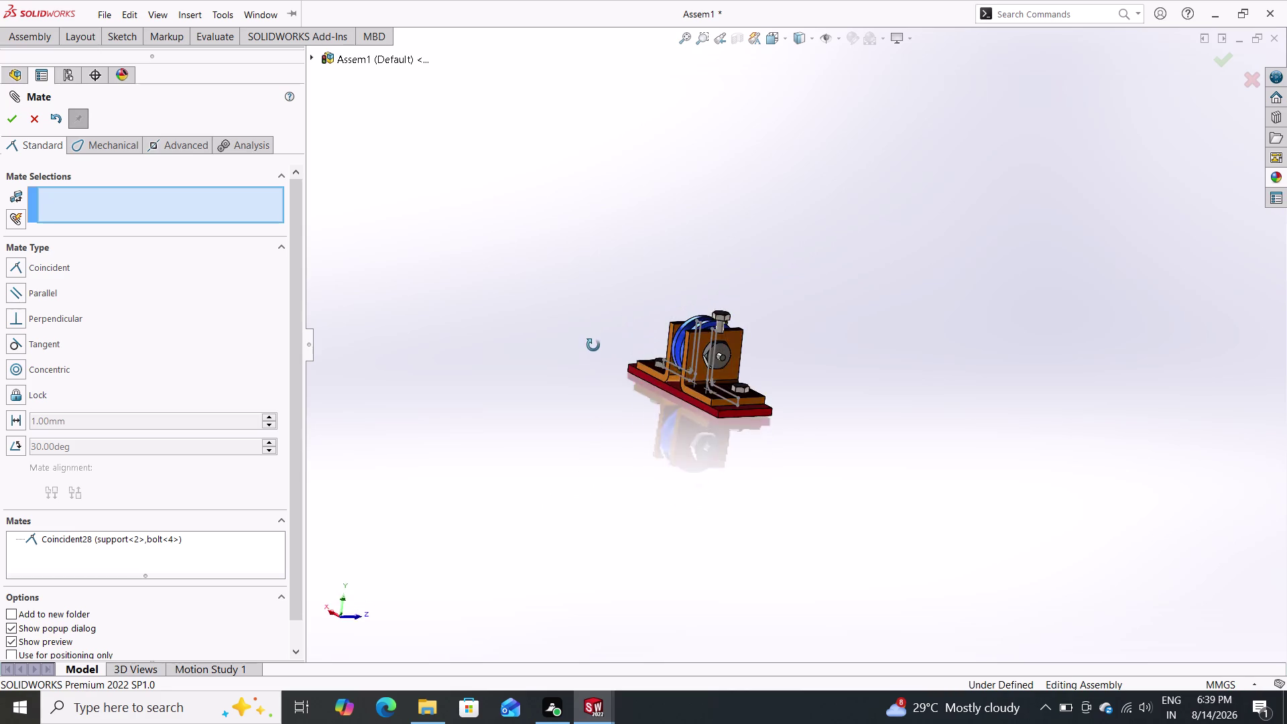
middle_drag(593, 346, 547, 156)
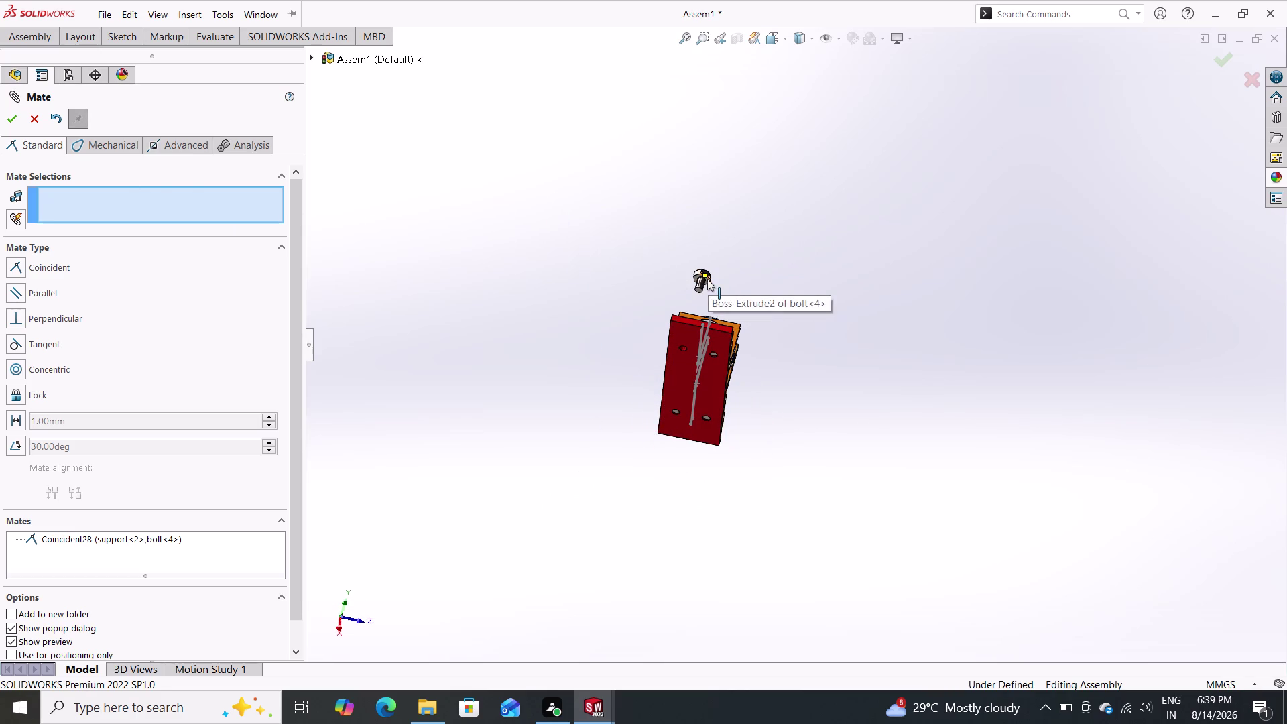
scroll(up, 3)
scroll(down, 3)
scroll(down, 3)
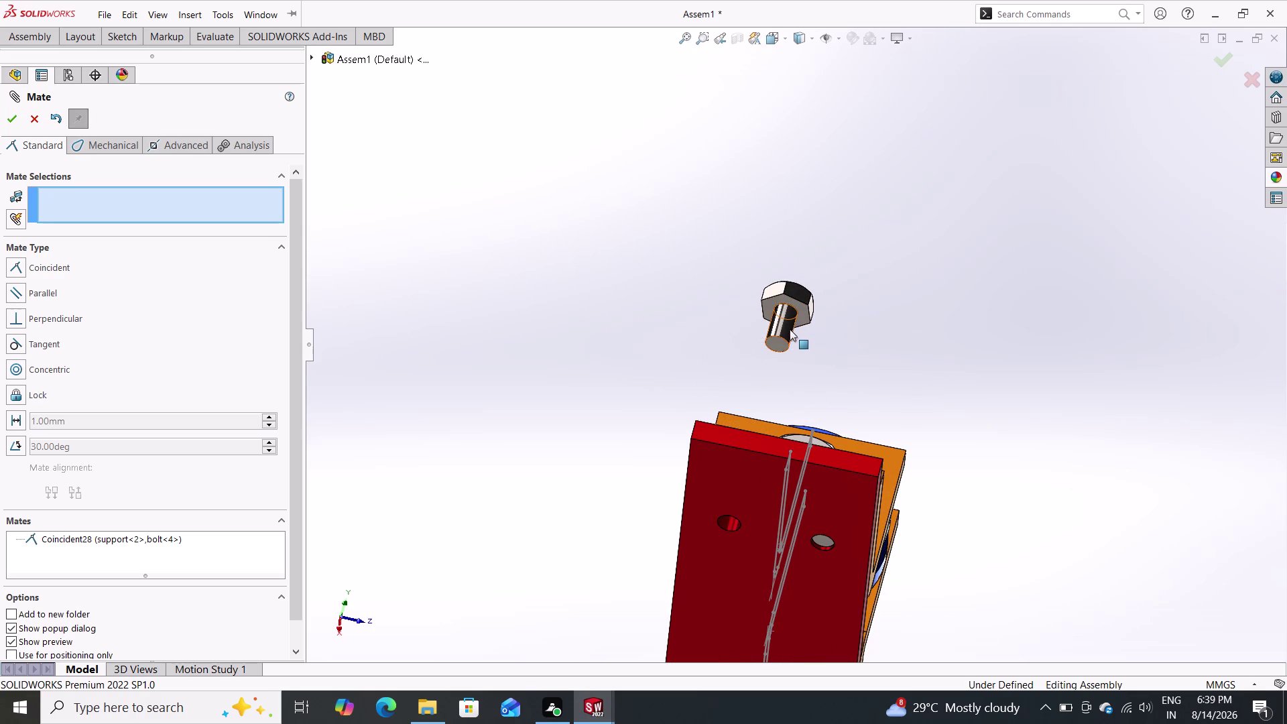
Add a coincident mate between bolt<4>'s head face and the empty hole edge.
click(802, 307)
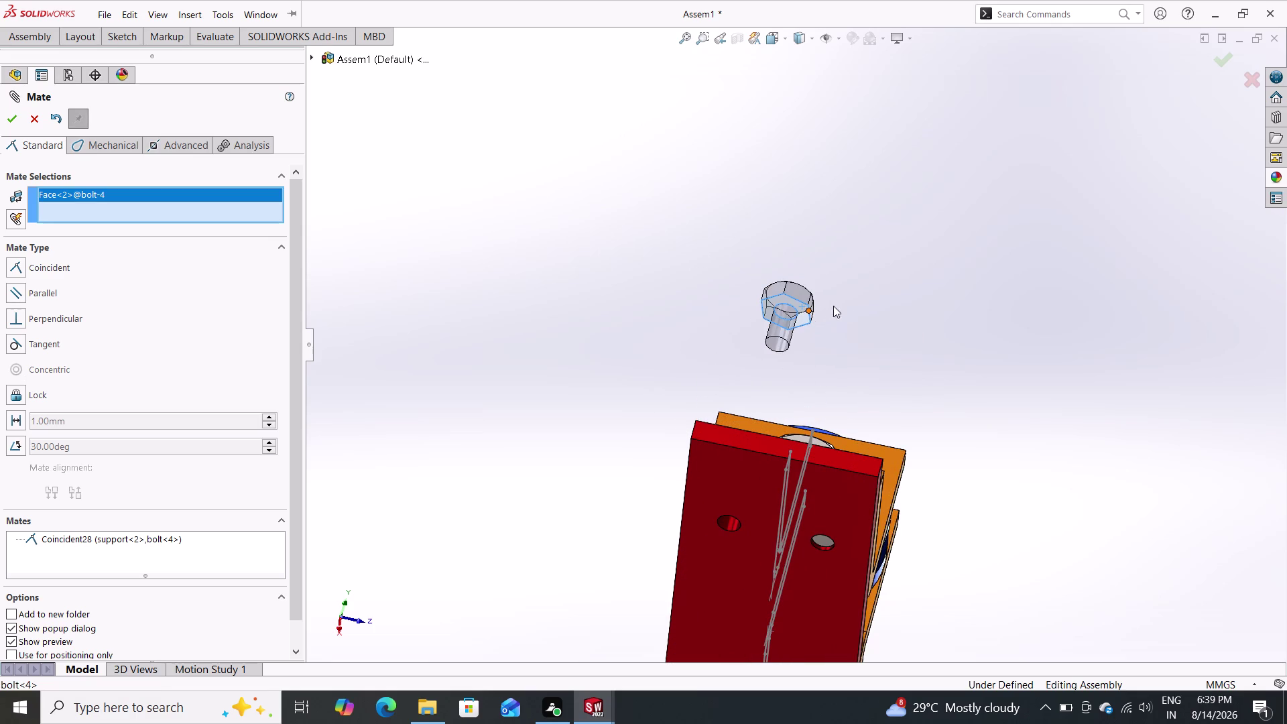
middle_drag(858, 292, 818, 527)
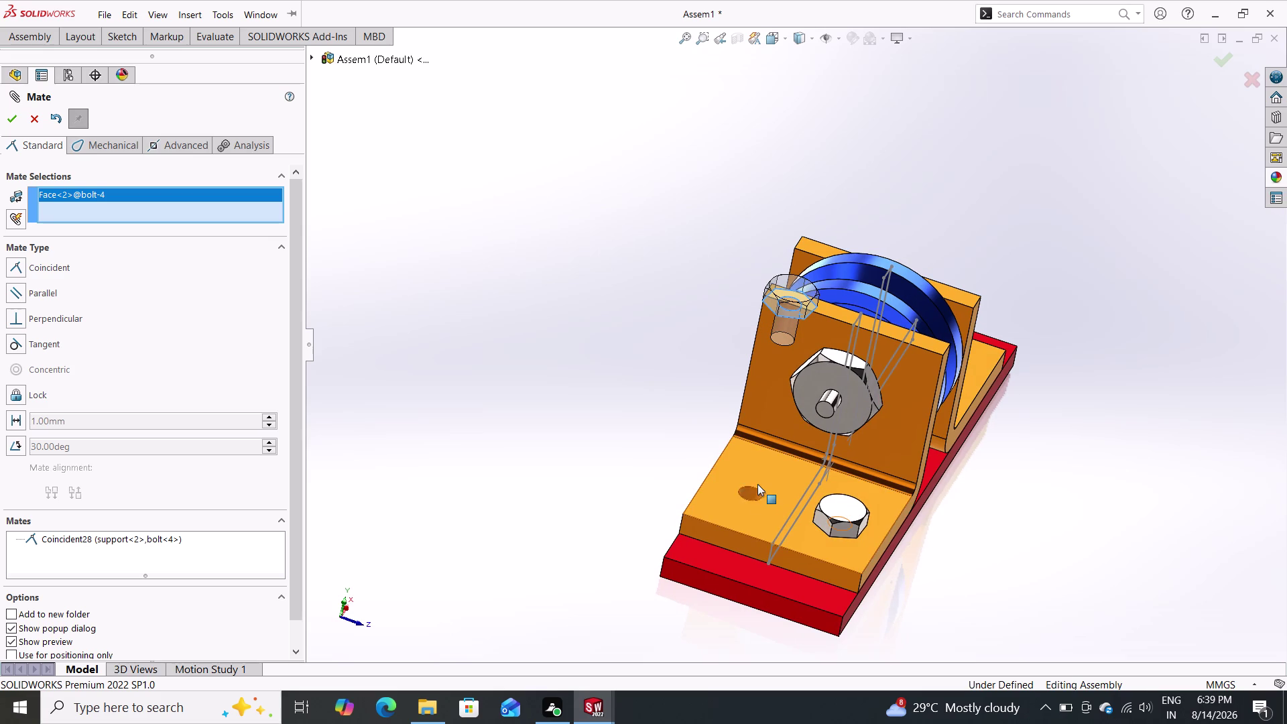
click(755, 489)
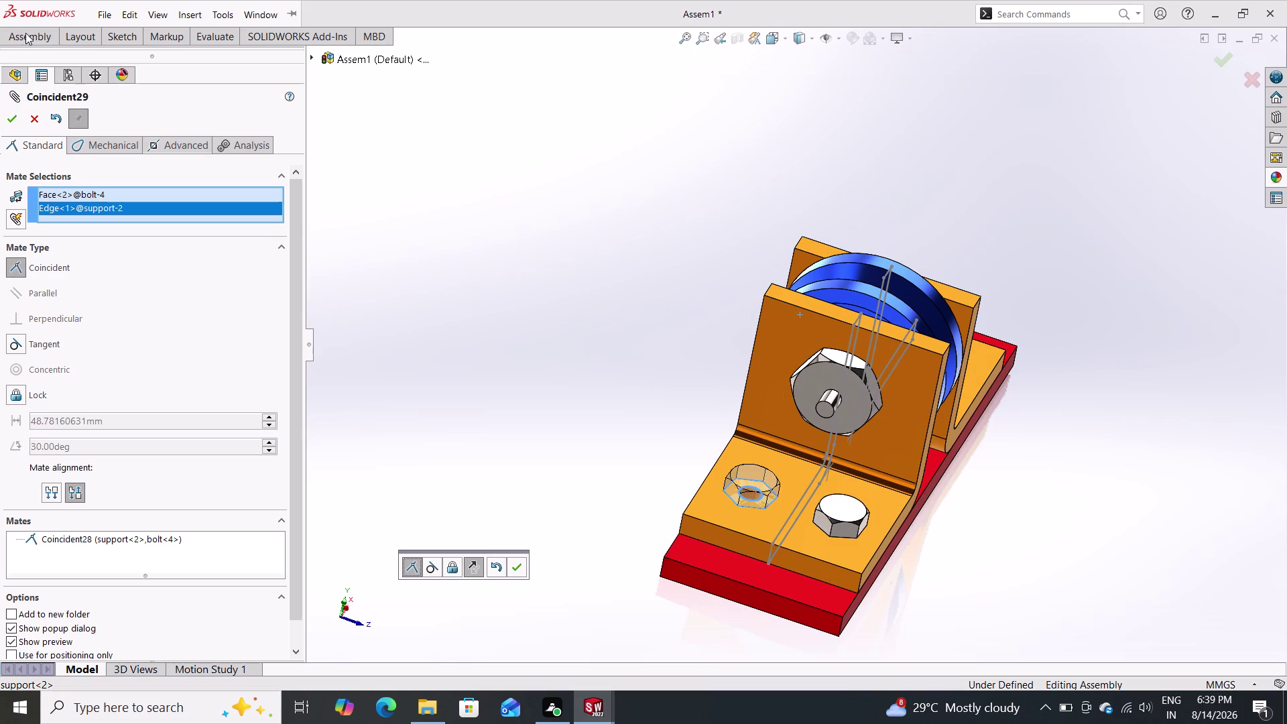
click(11, 120)
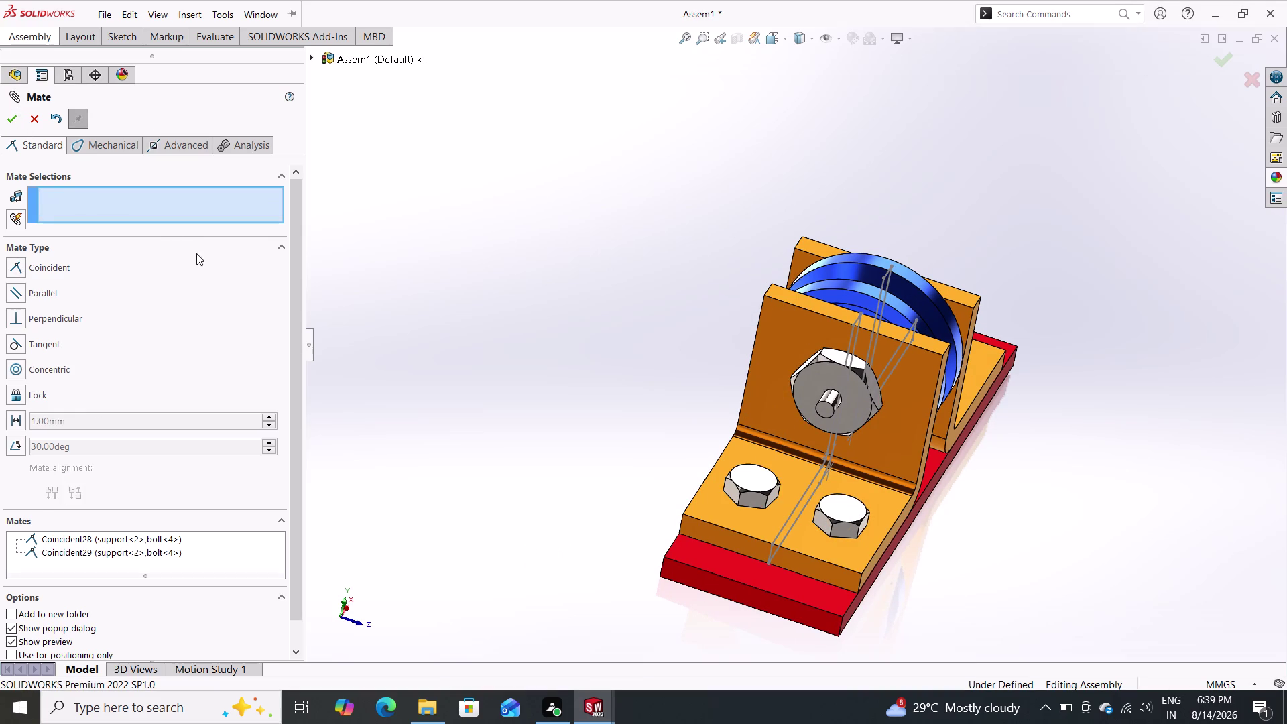
double_click(16, 115)
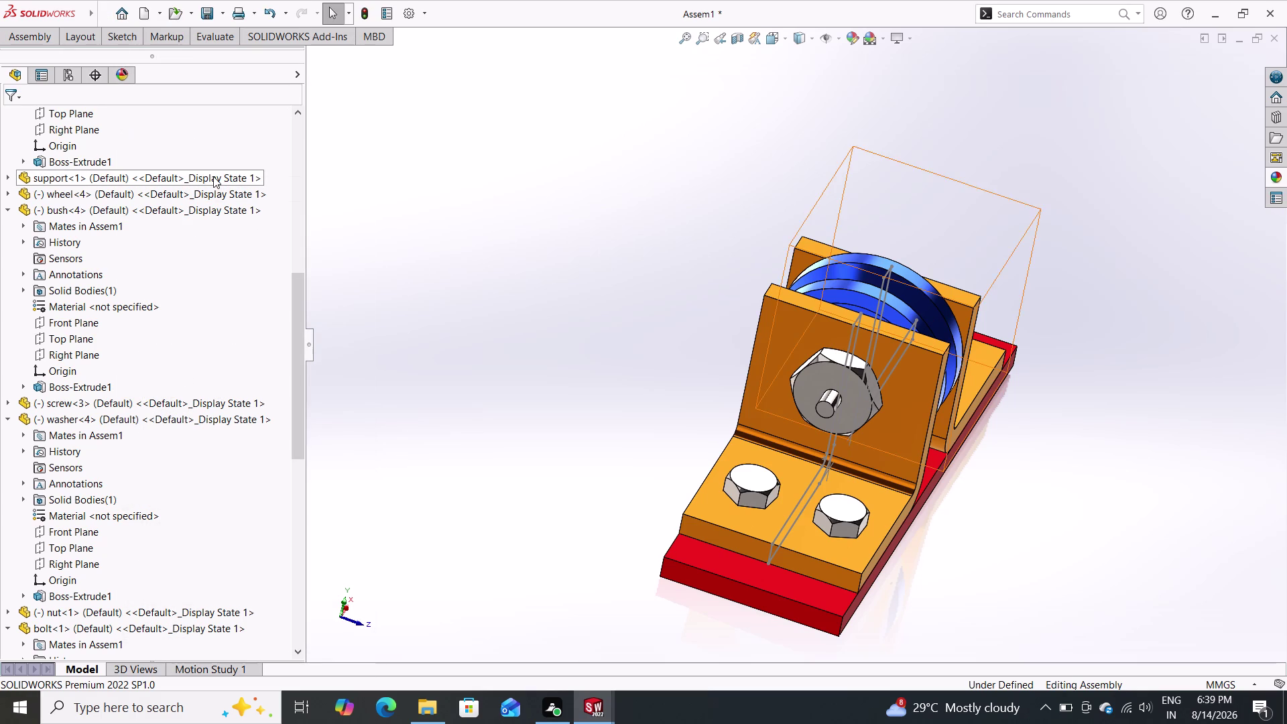
Start saving with Save All so the modified wheel part is included.
double_click(203, 19)
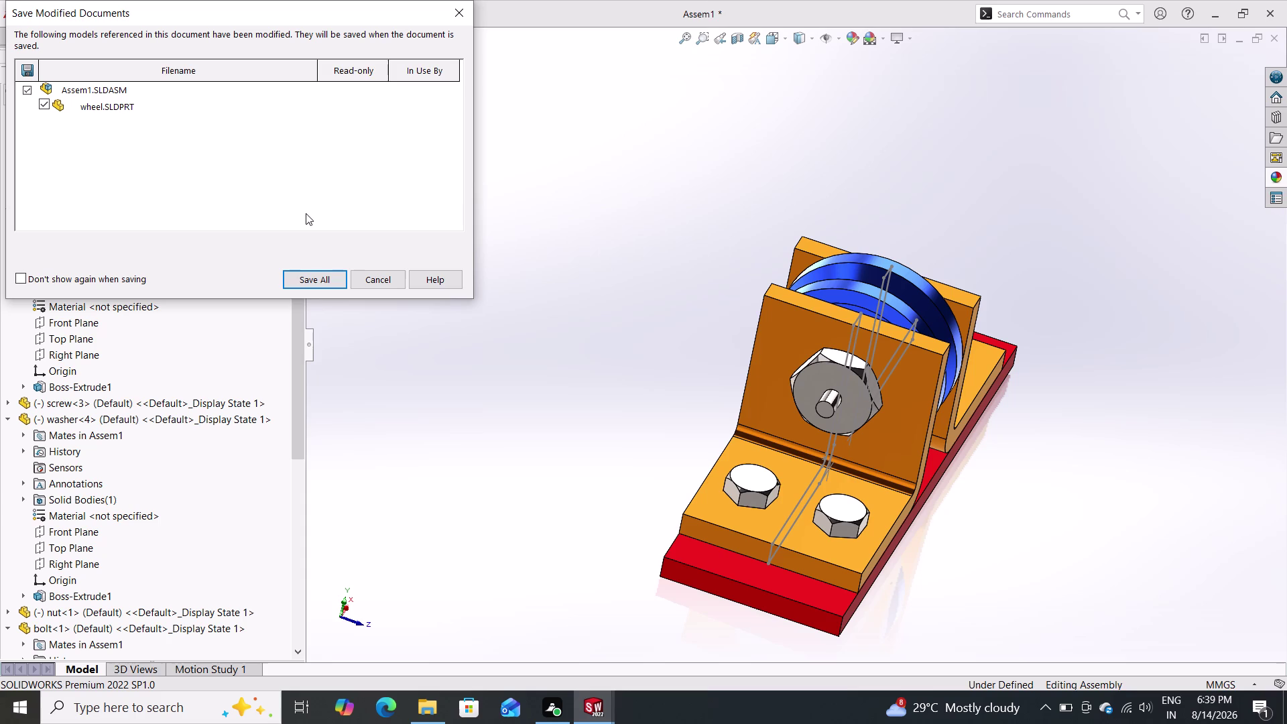
click(311, 275)
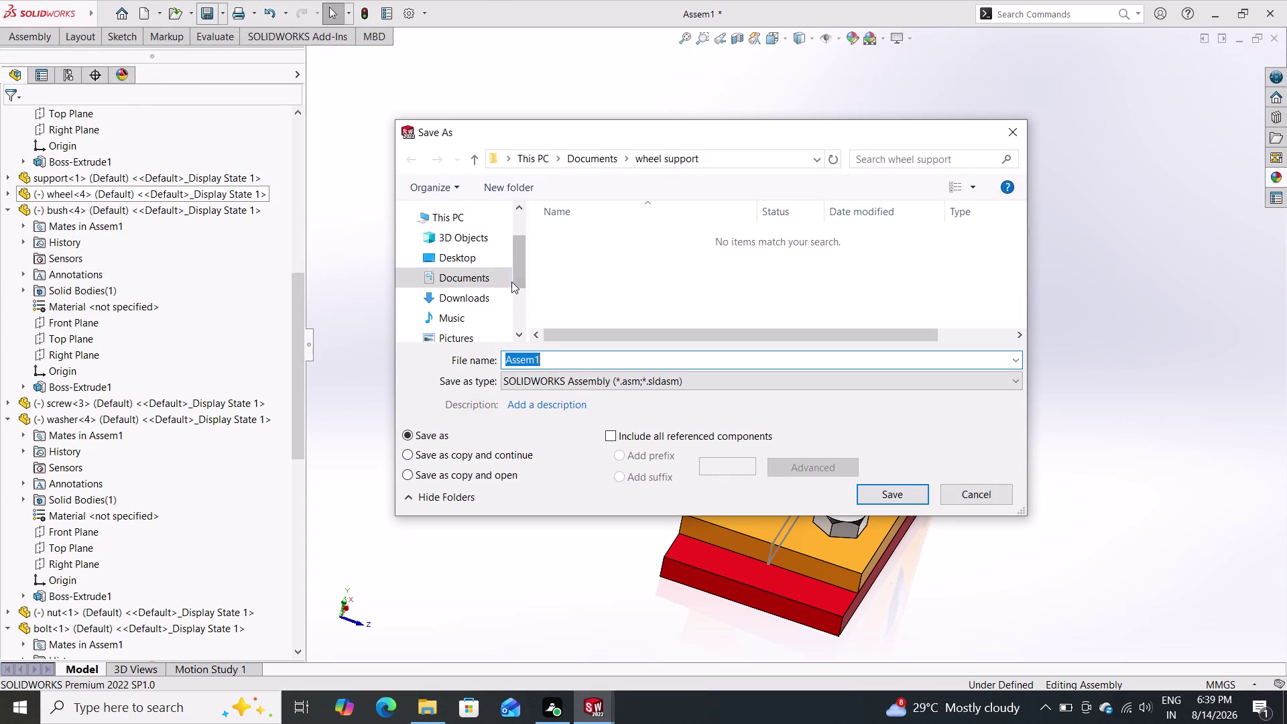
scroll(down, 3)
scroll(up, 3)
scroll(up, 3)
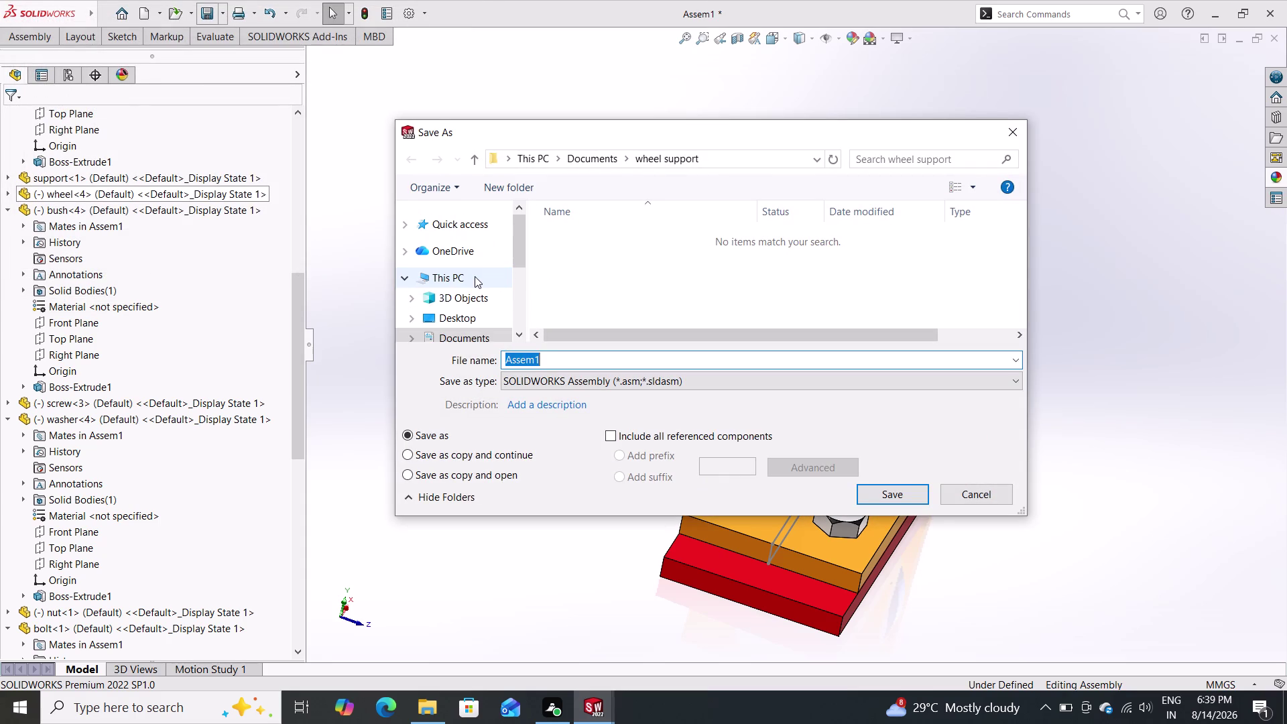
Save the assembly as Assem1 in Documents > wheel support.
click(469, 323)
triple_click(465, 334)
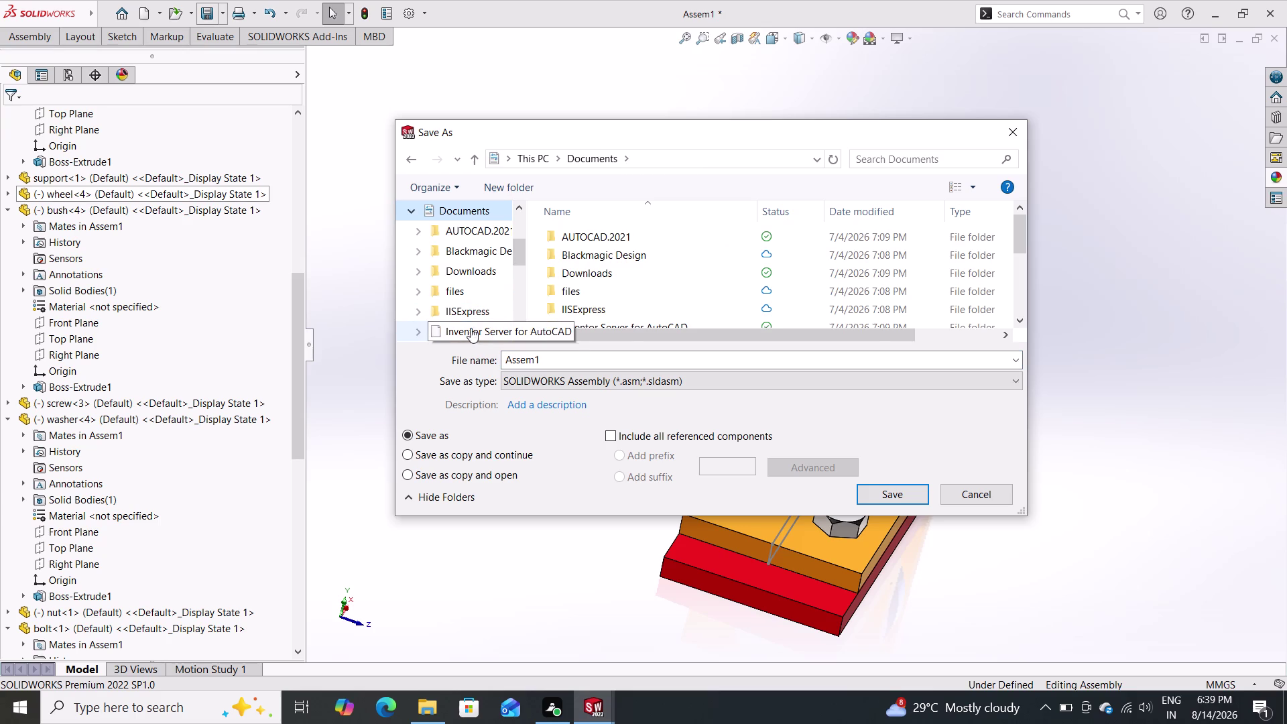
scroll(down, 3)
scroll(down, 3)
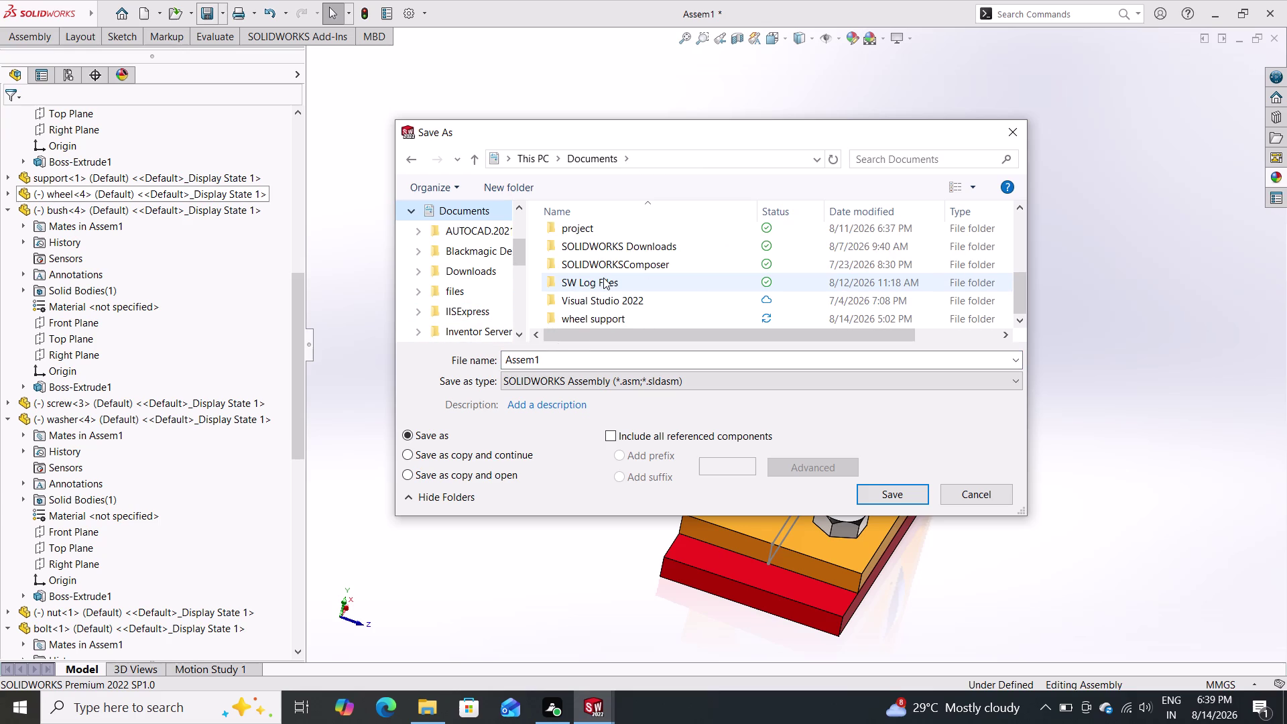
scroll(down, 3)
click(600, 319)
double_click(600, 319)
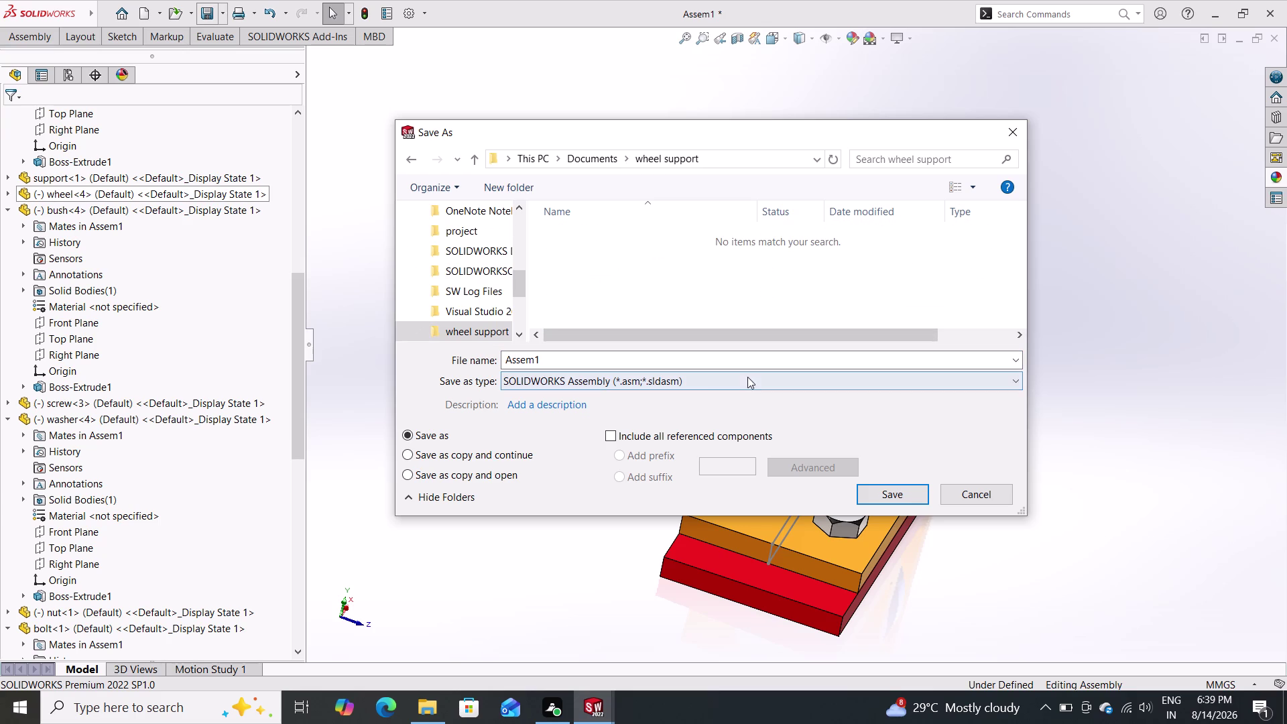
double_click(904, 491)
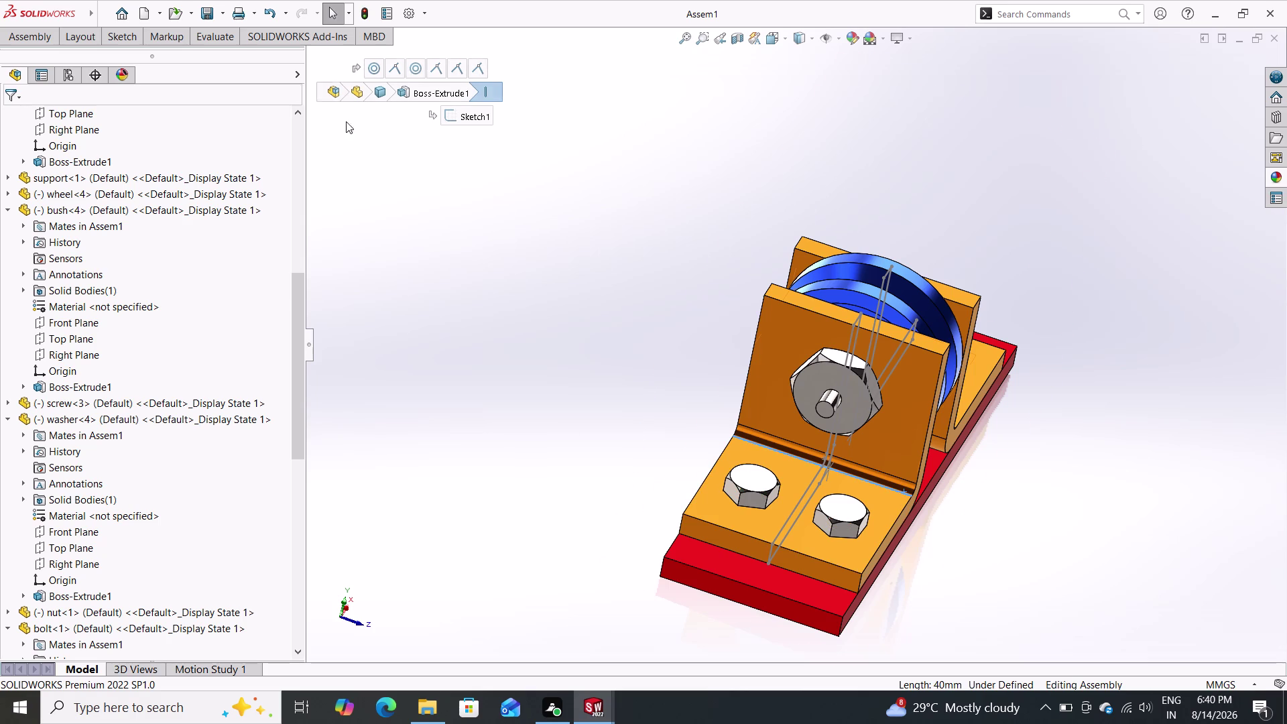
click(222, 13)
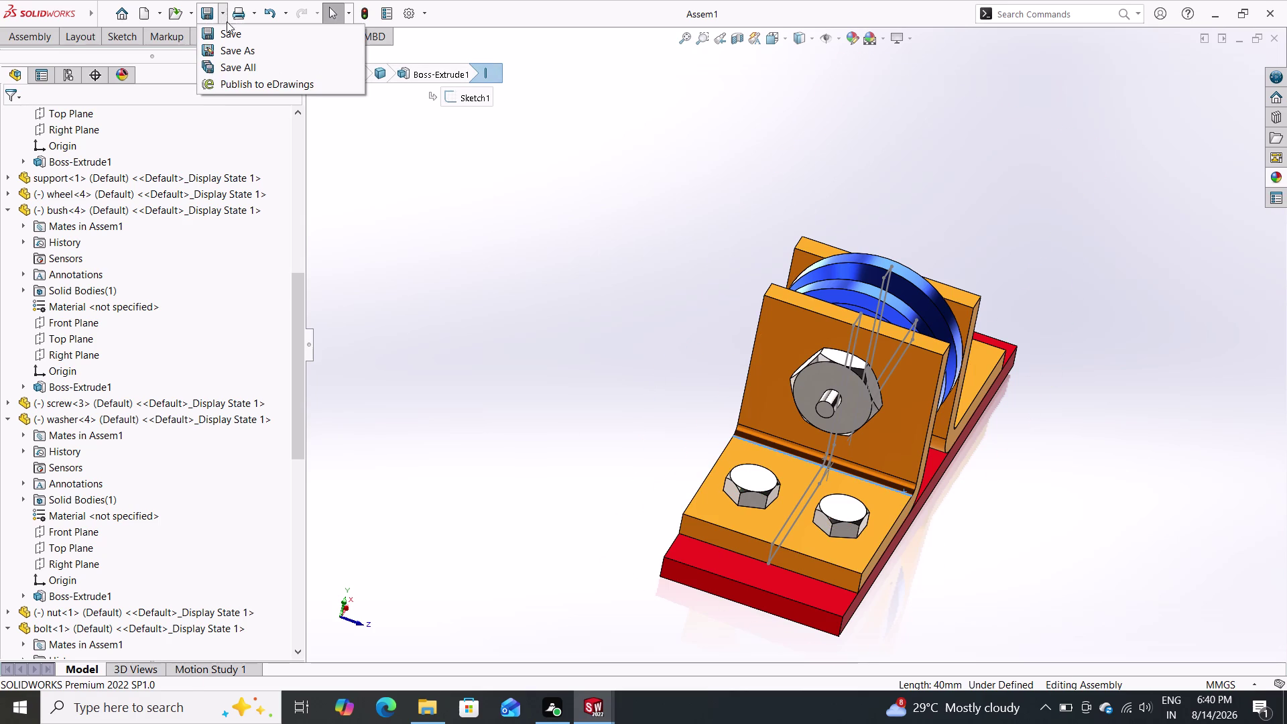
click(234, 53)
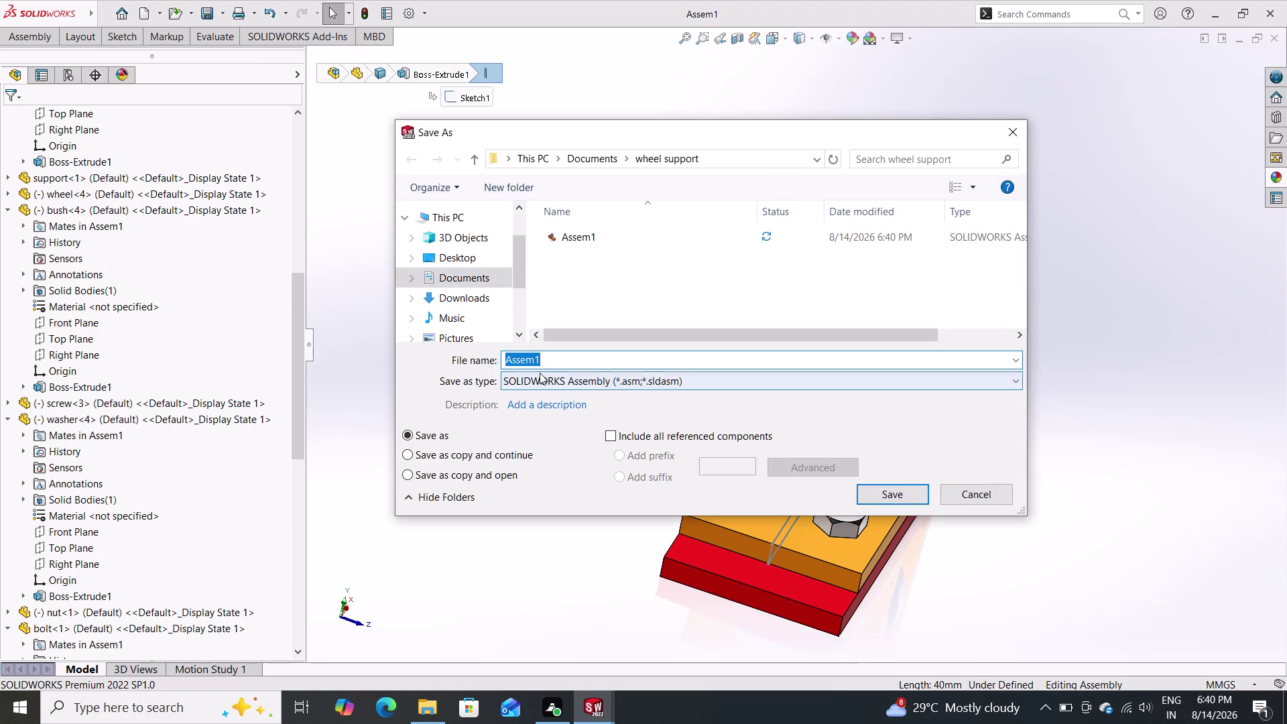
double_click(568, 385)
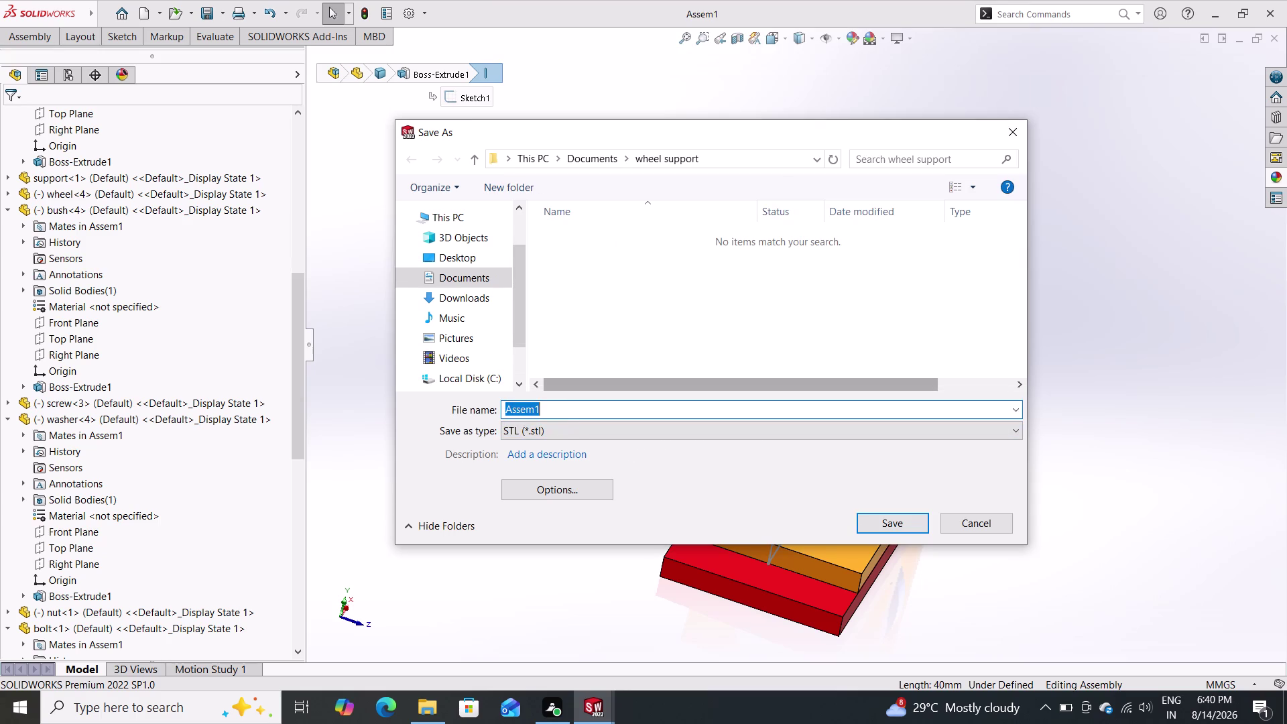
click(552, 436)
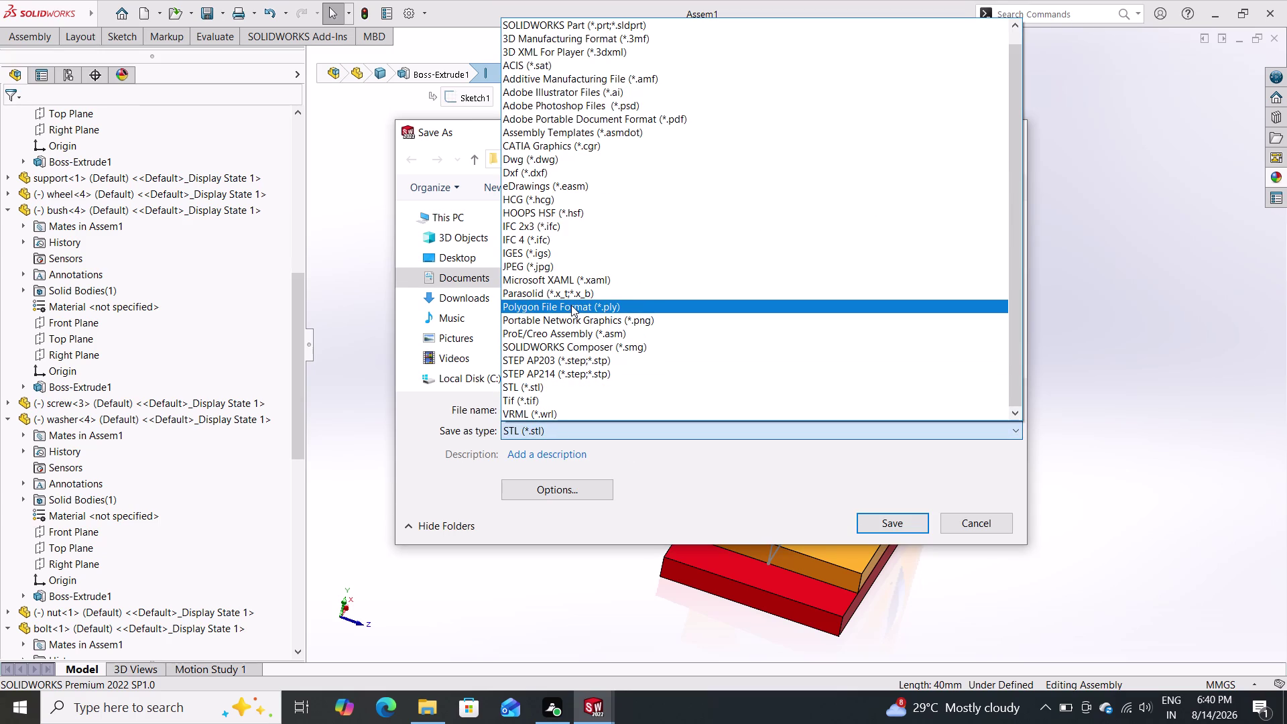
double_click(612, 117)
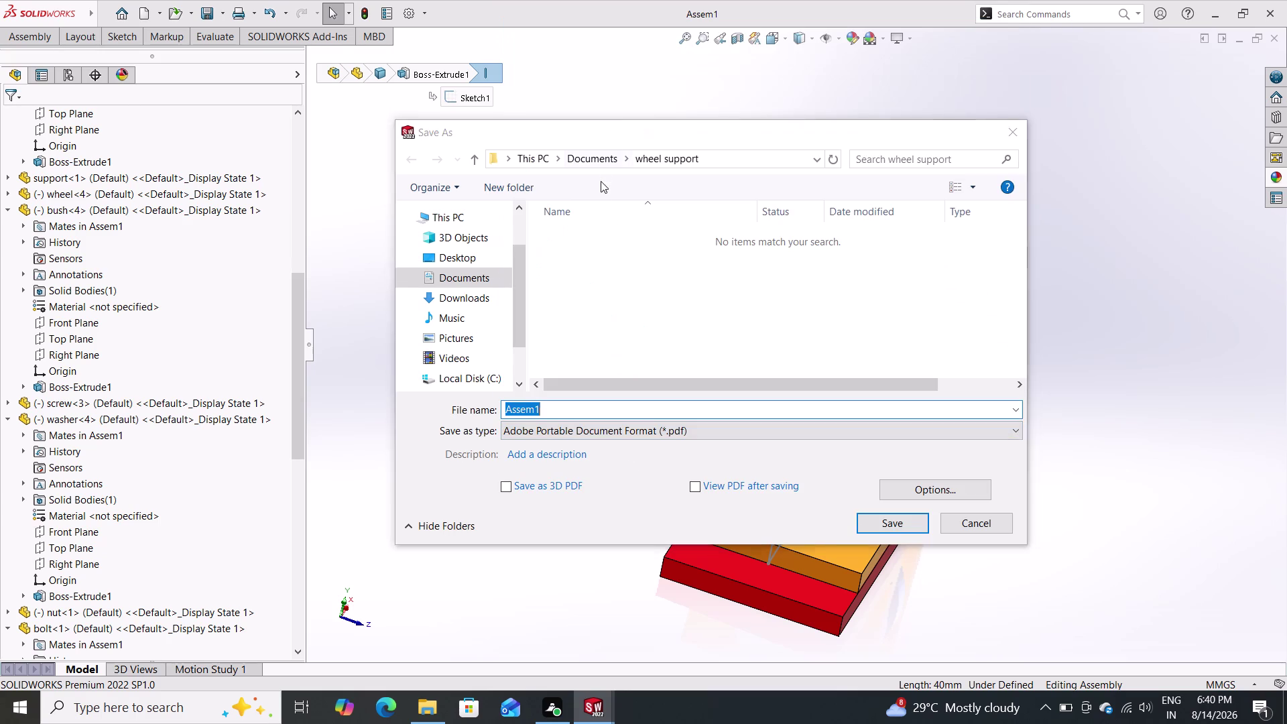
double_click(475, 280)
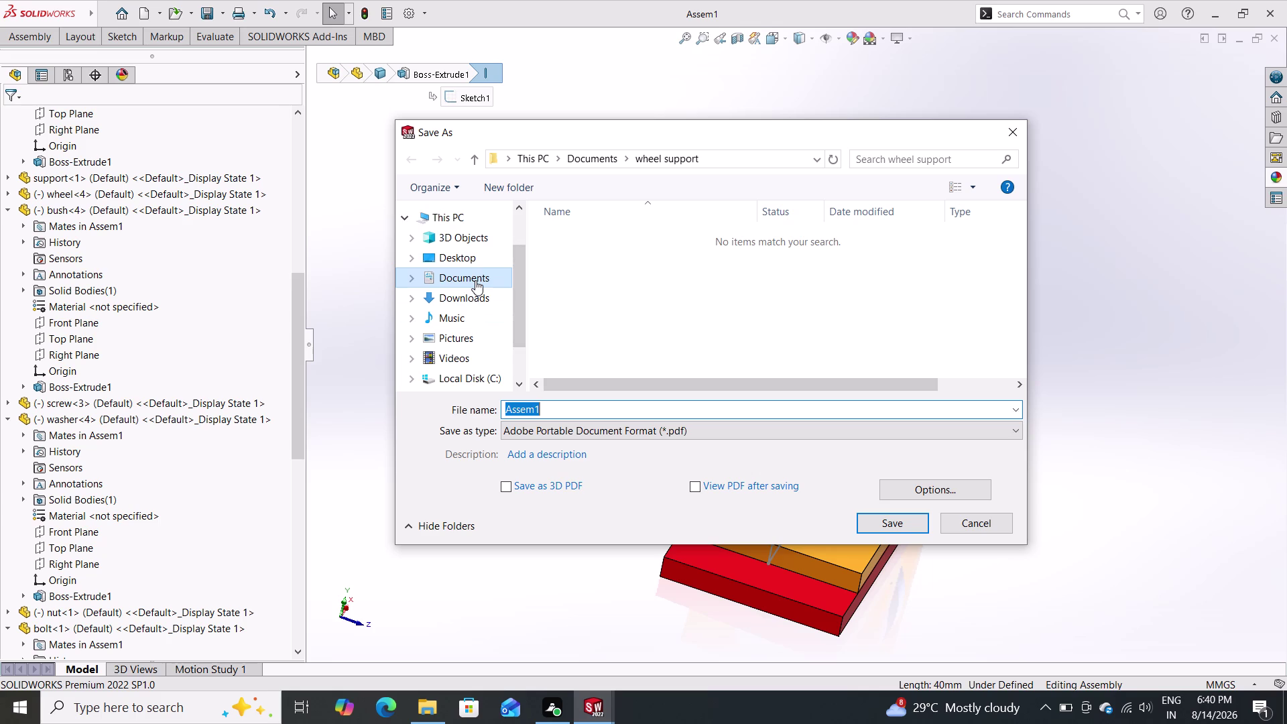
scroll(down, 3)
scroll(down, 3)
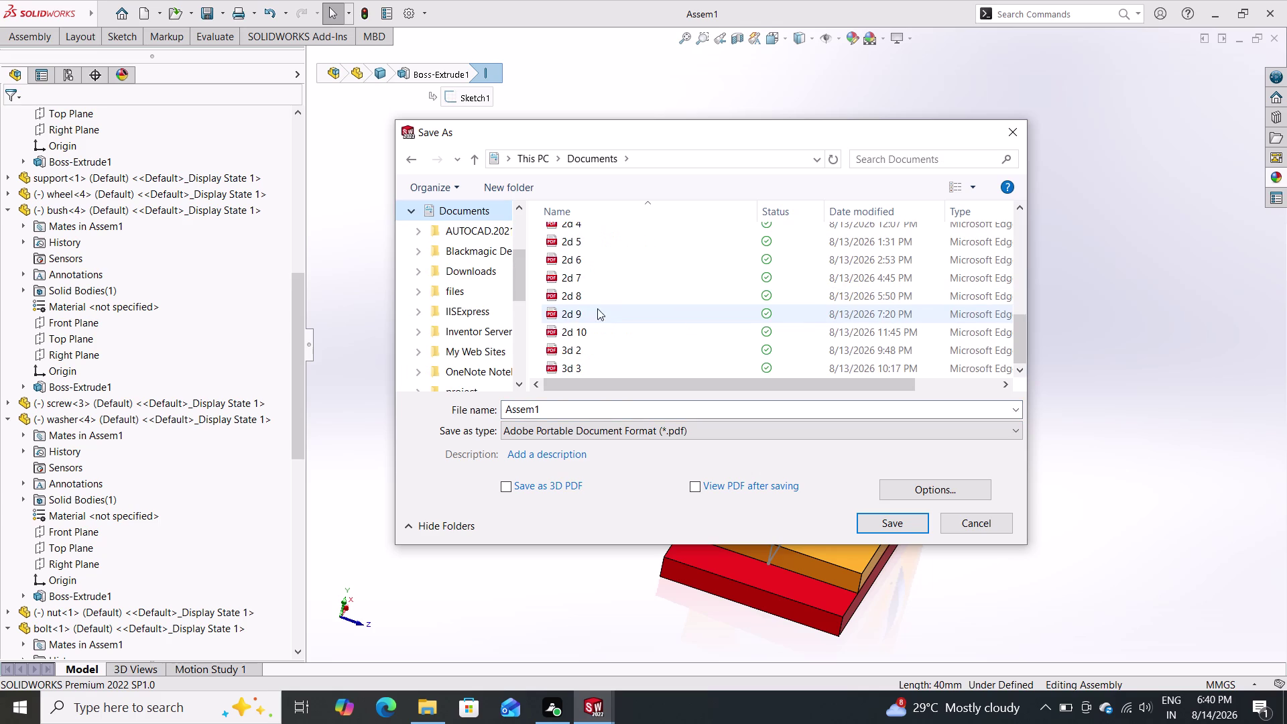
scroll(up, 3)
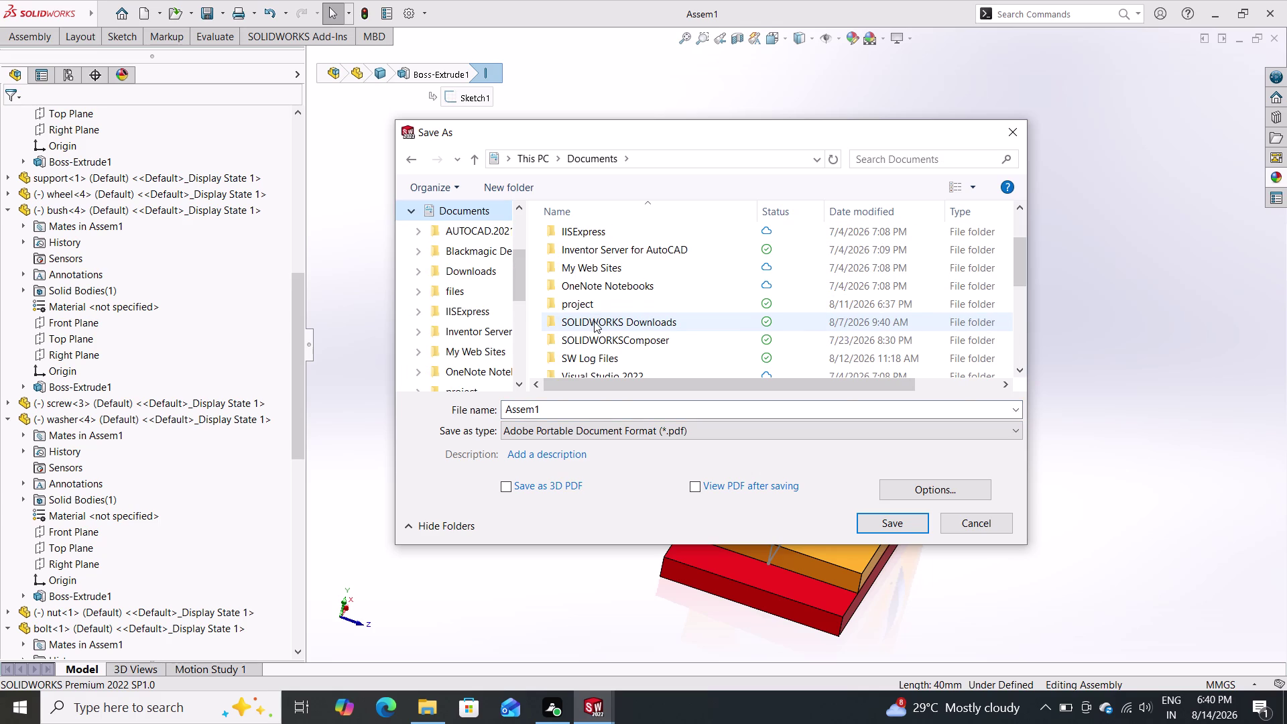
scroll(down, 3)
double_click(605, 283)
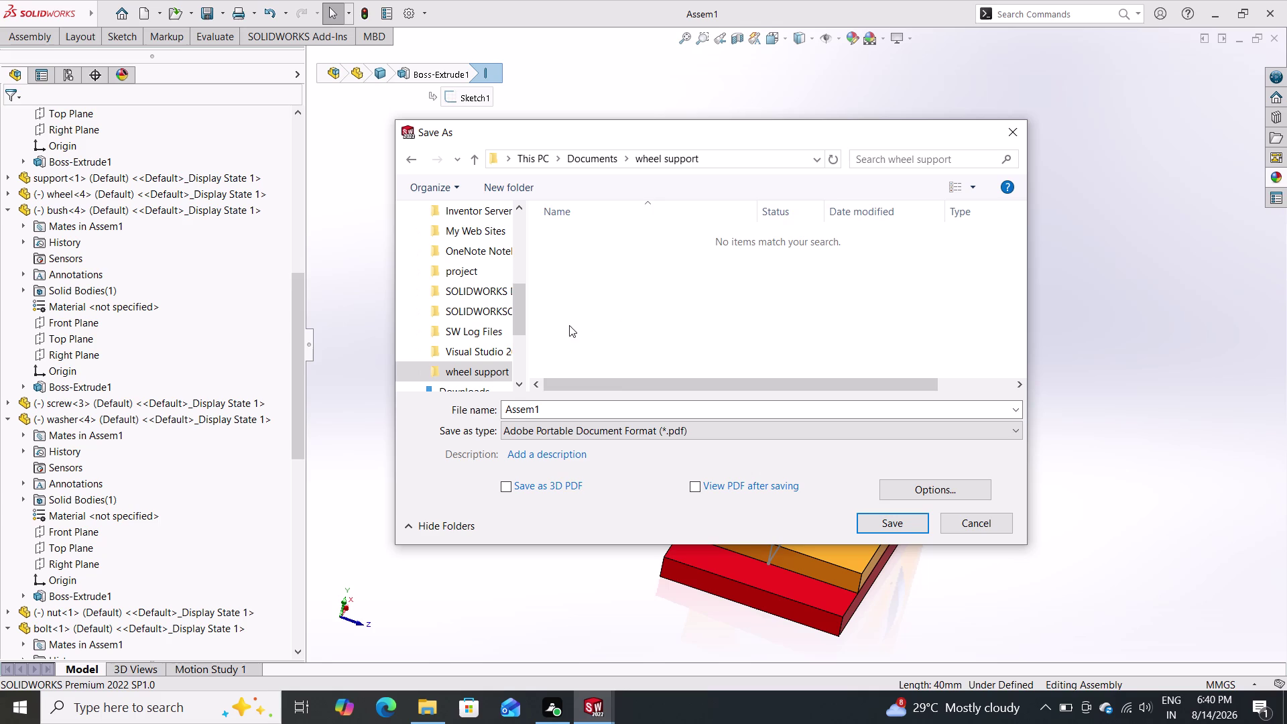
scroll(down, 3)
scroll(up, 3)
scroll(up, 3)
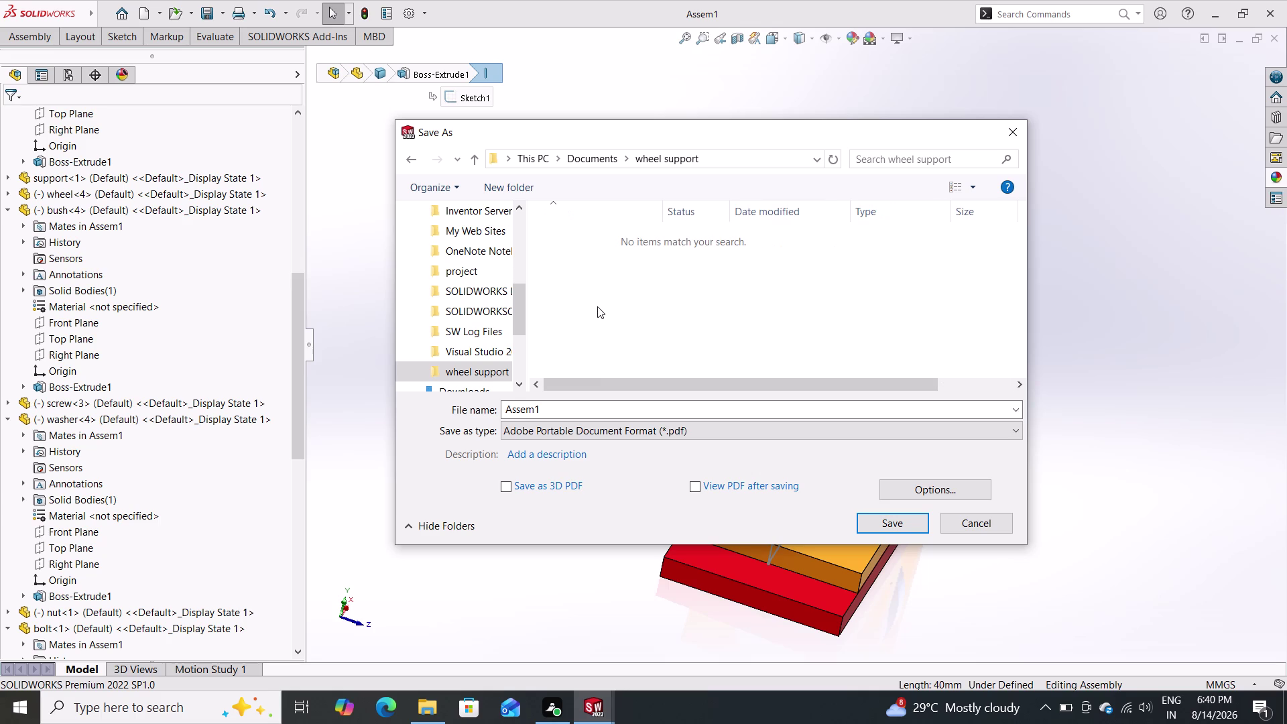
click(868, 519)
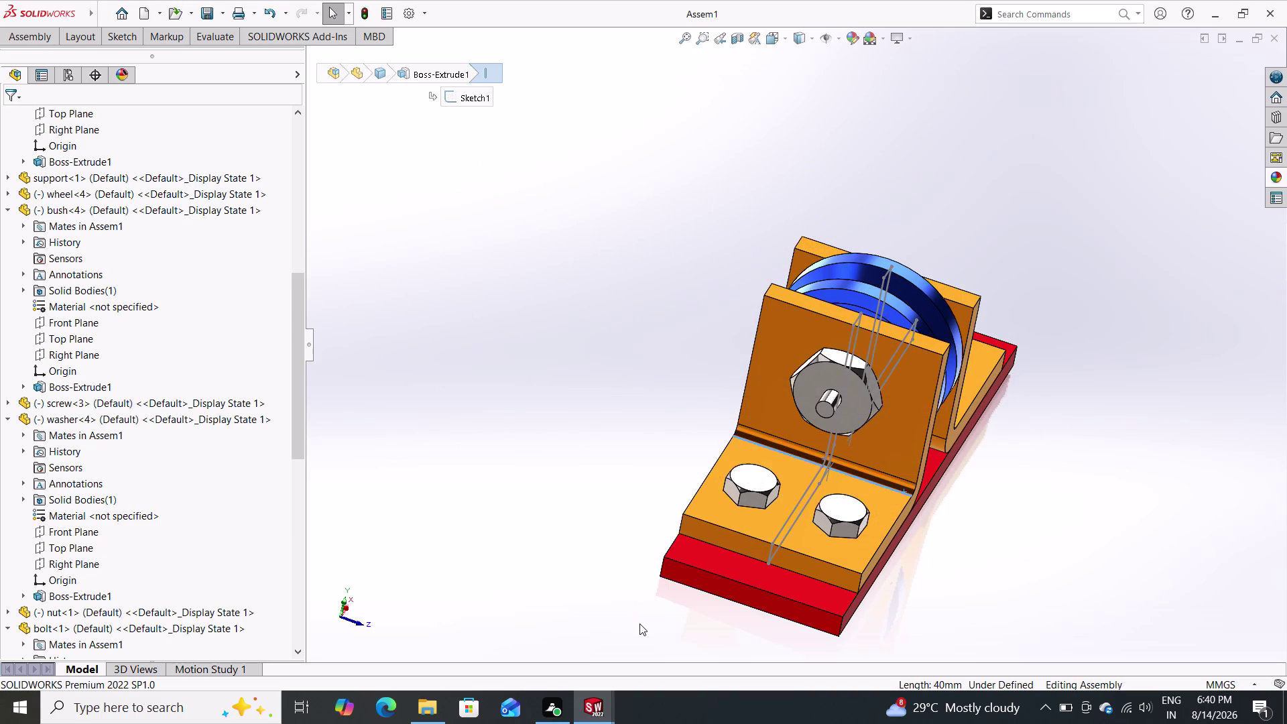
click(603, 706)
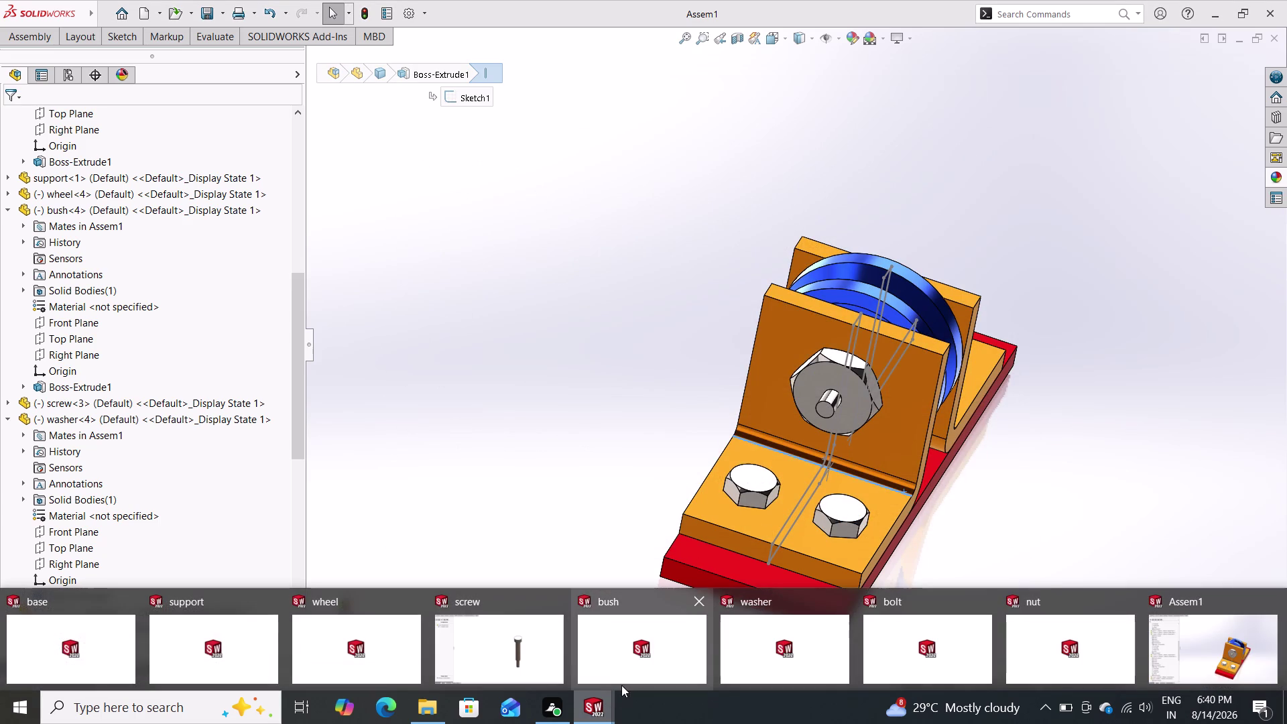